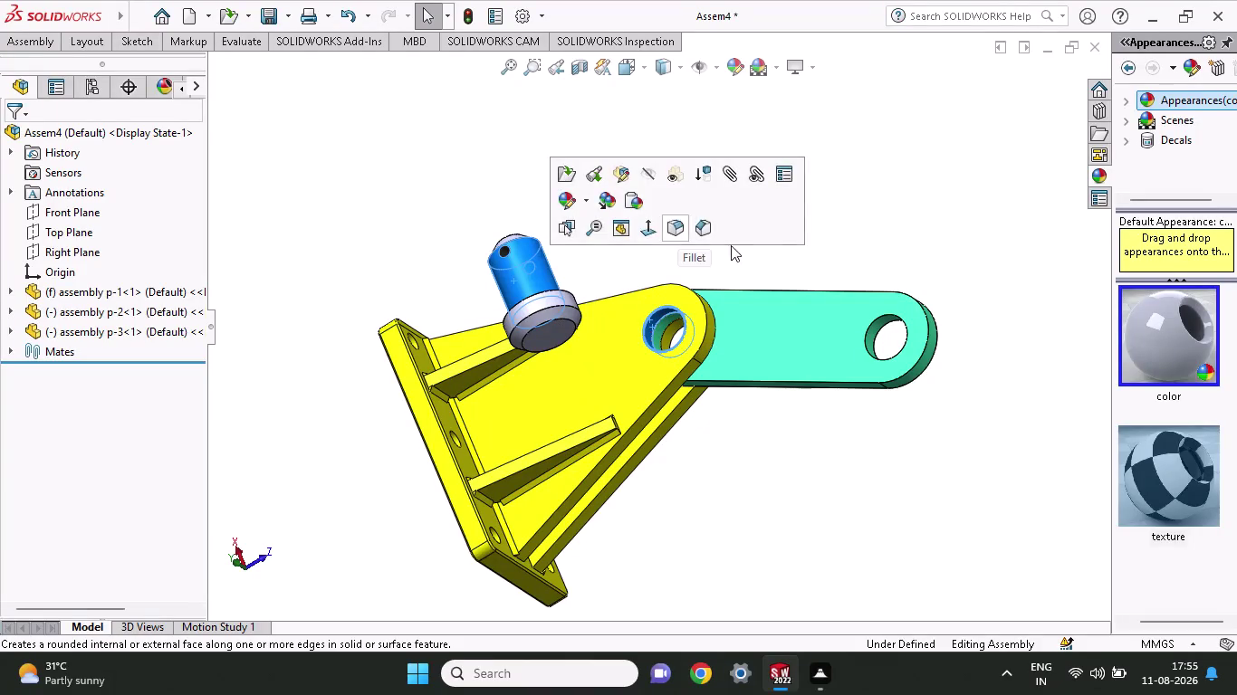
Select the pin's cylindrical face and the bracket hole face, then dismiss their options menu.
click(884, 203)
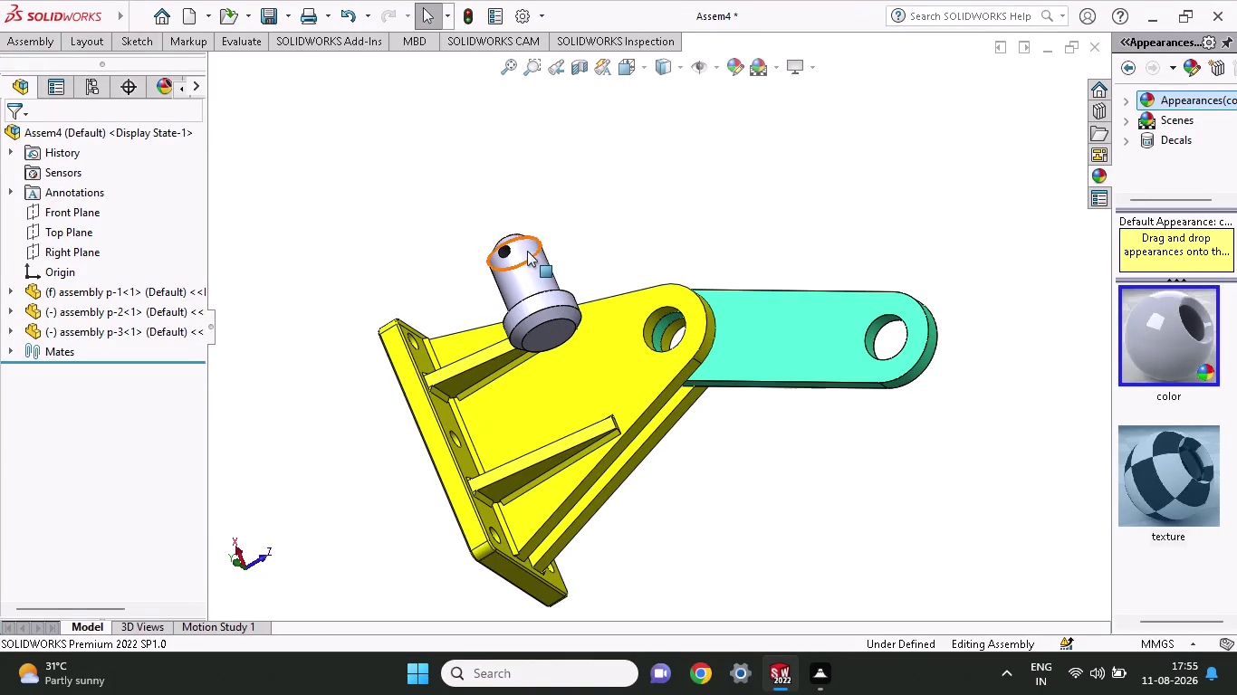
click(527, 251)
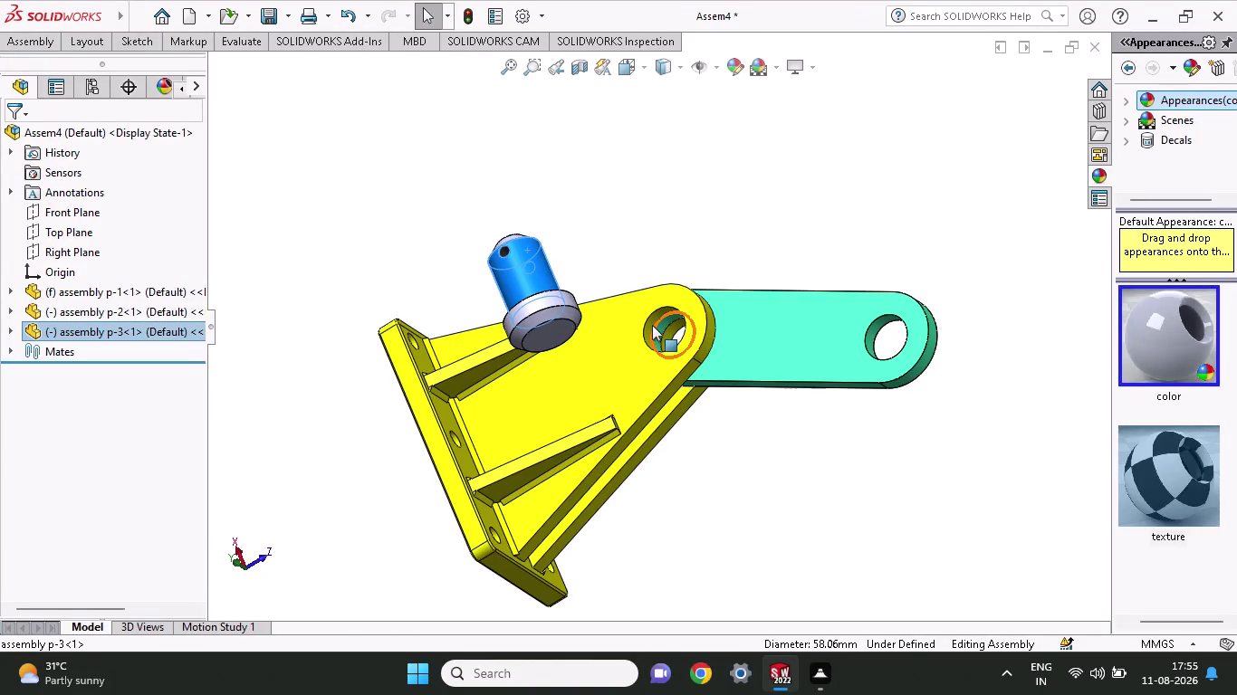
scroll(down, 3)
click(647, 301)
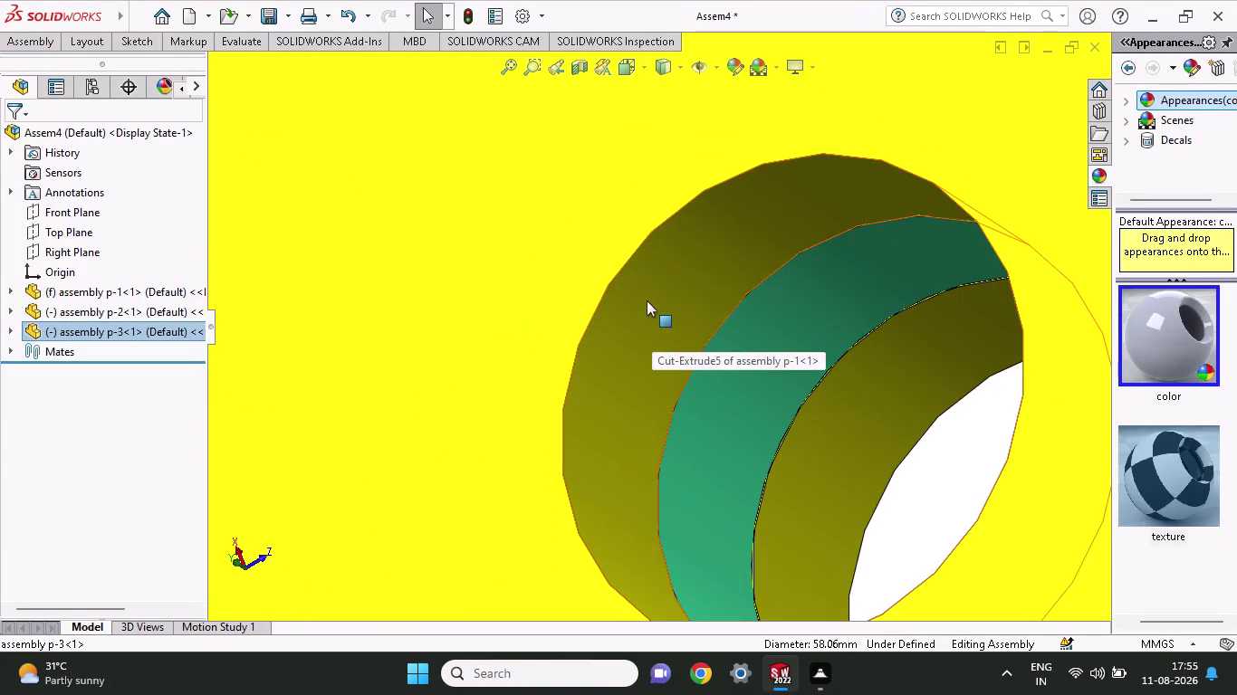
scroll(up, 3)
scroll(up, 3)
scroll(up, 3)
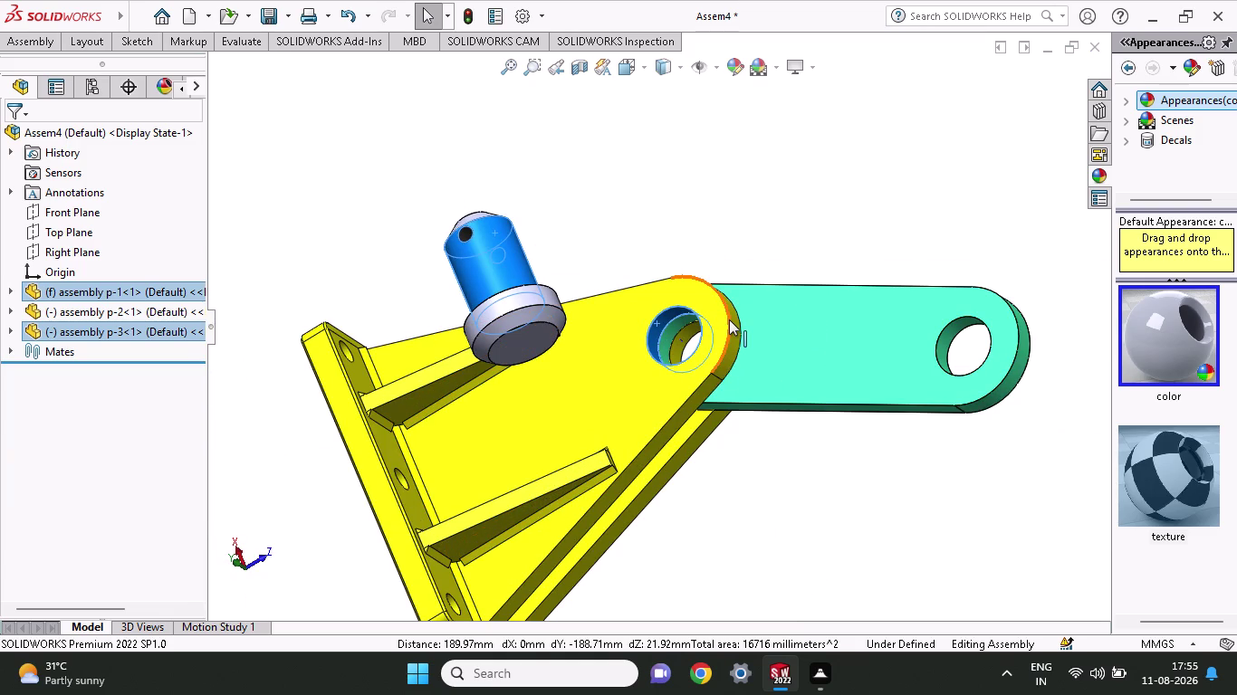
right_click(763, 244)
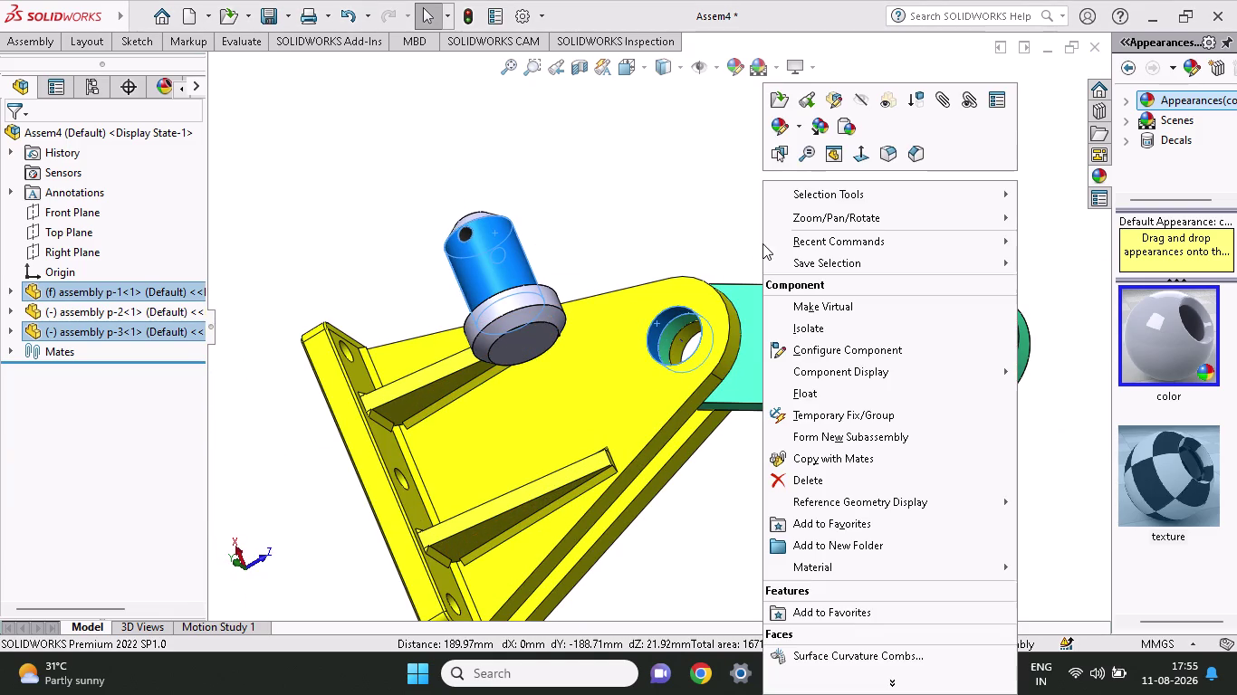
click(737, 182)
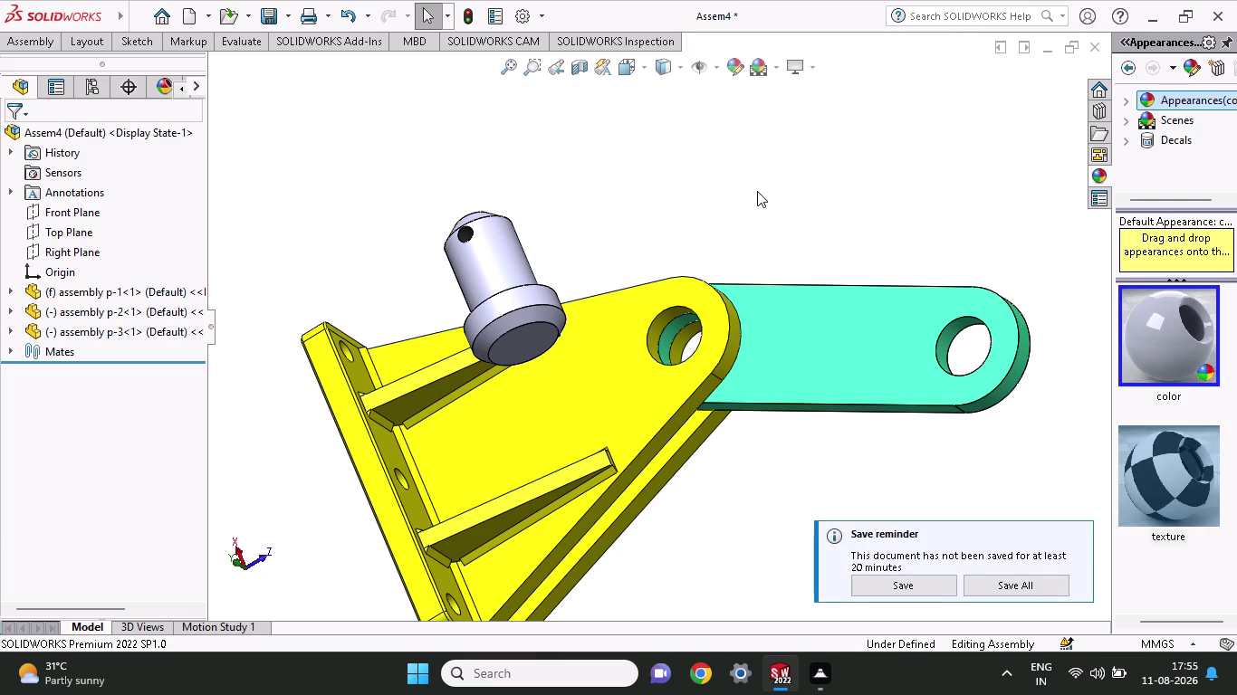
Reselect the bracket hole face and faces on the pin.
click(658, 327)
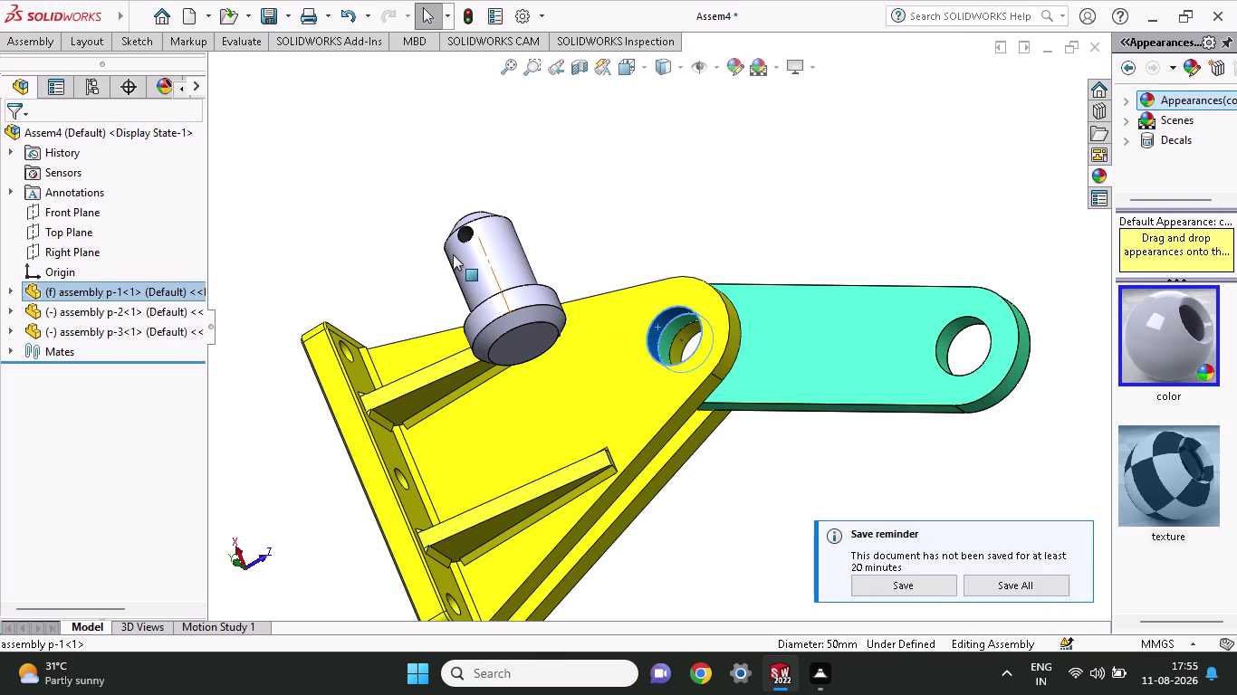
click(495, 254)
click(514, 251)
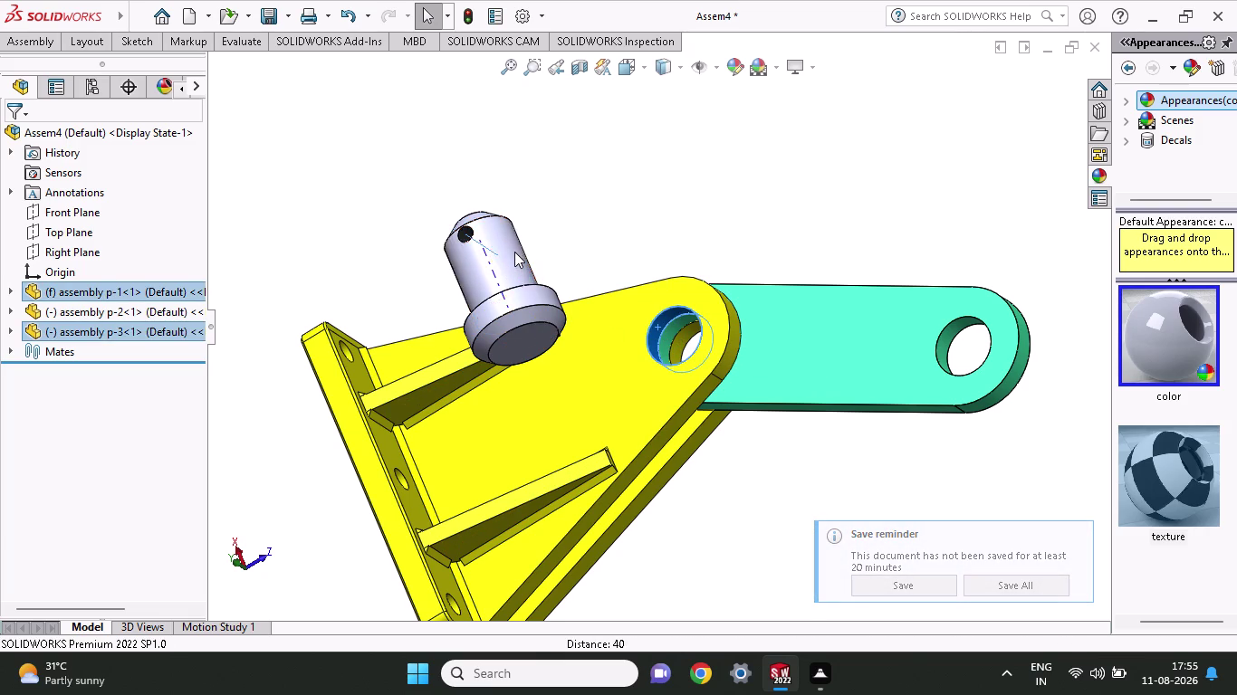
click(647, 331)
click(656, 330)
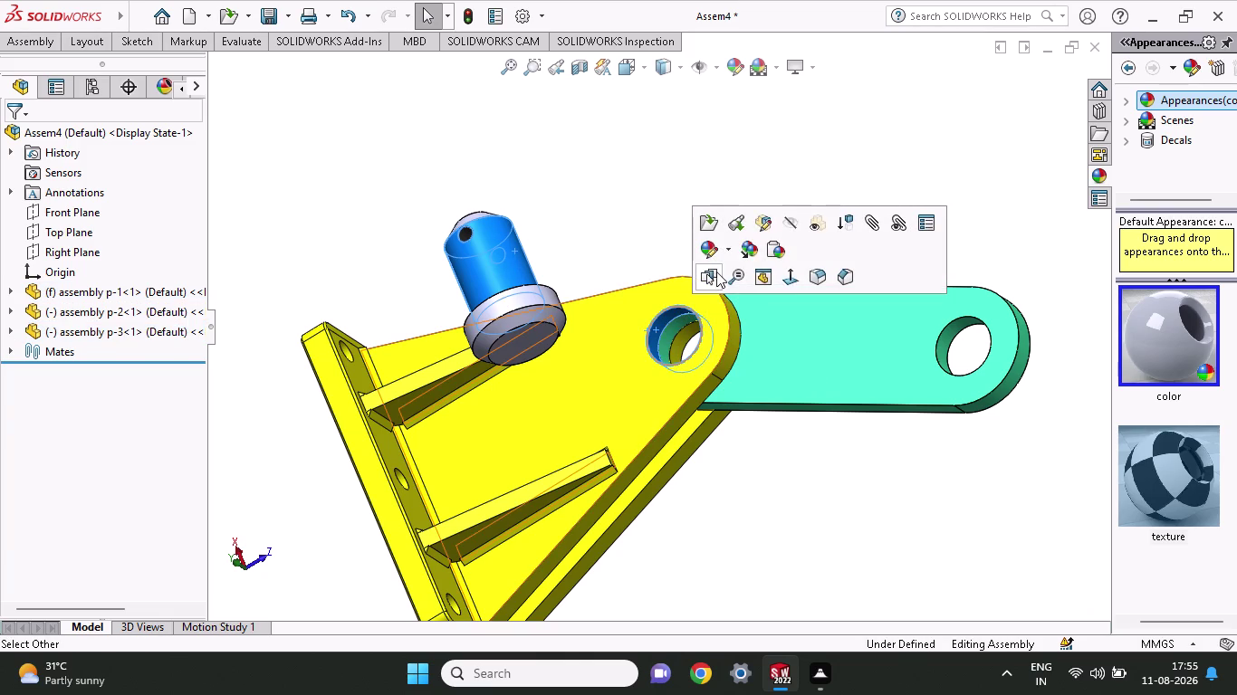
Open bracket part p-1 on its own and rotate it to inspect.
click(767, 279)
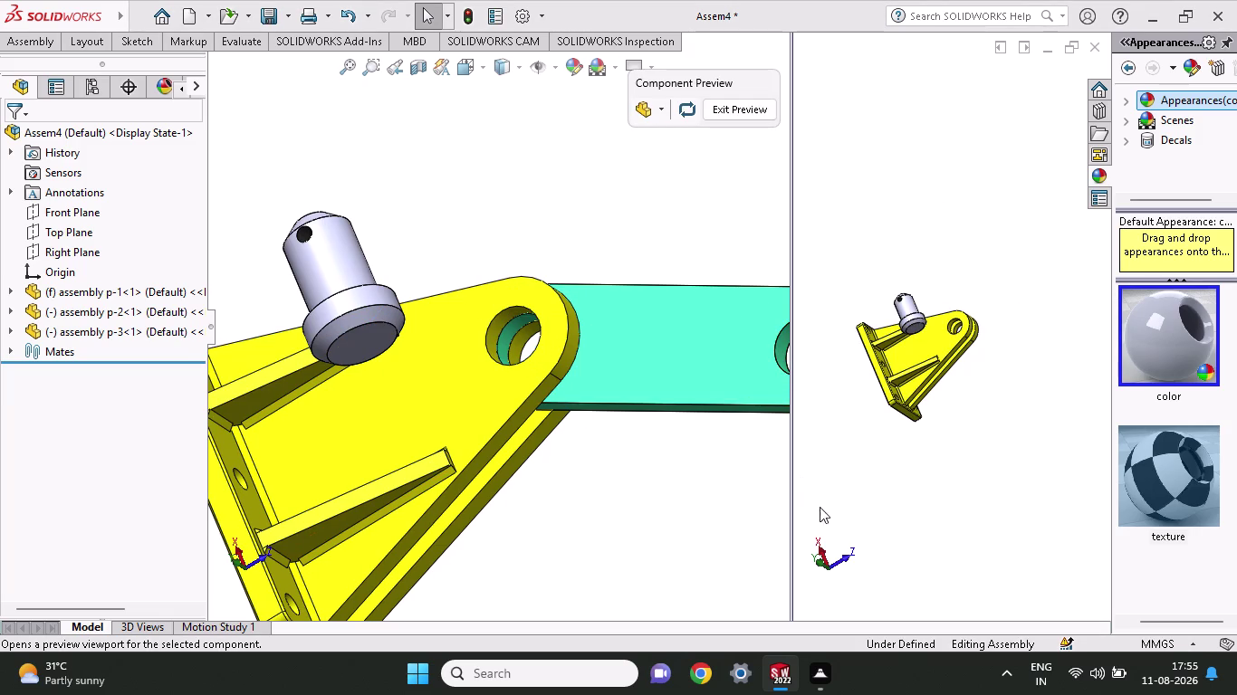
click(1091, 48)
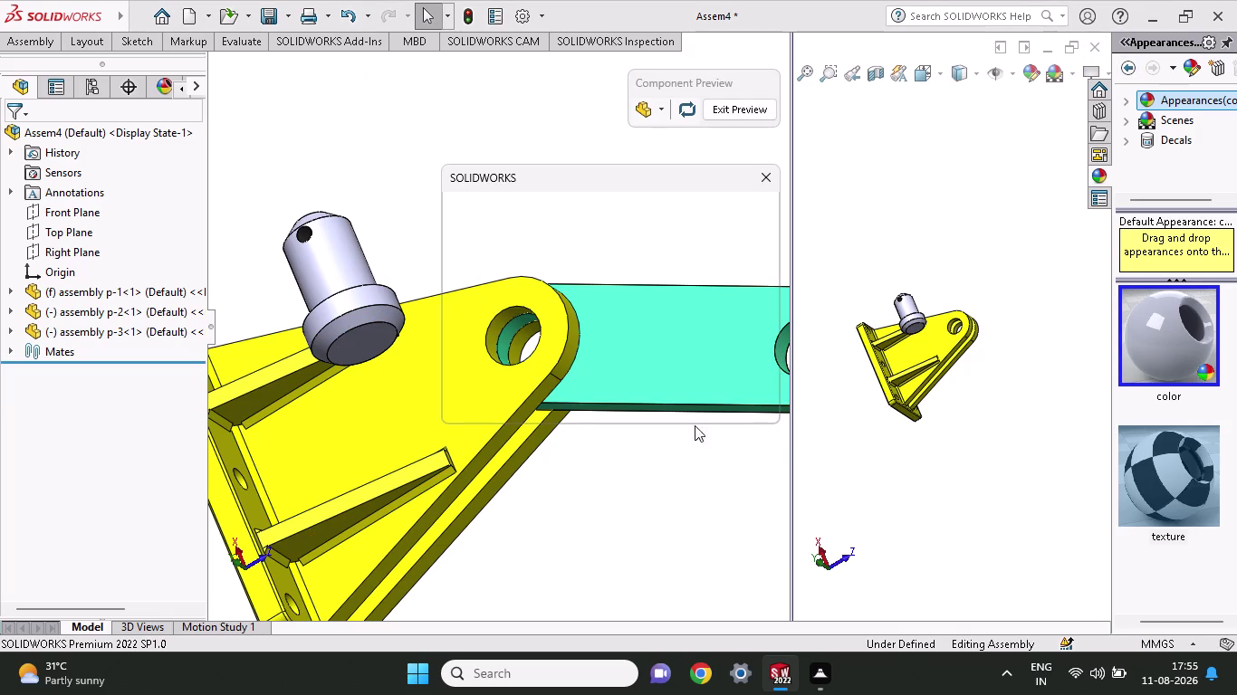
click(608, 349)
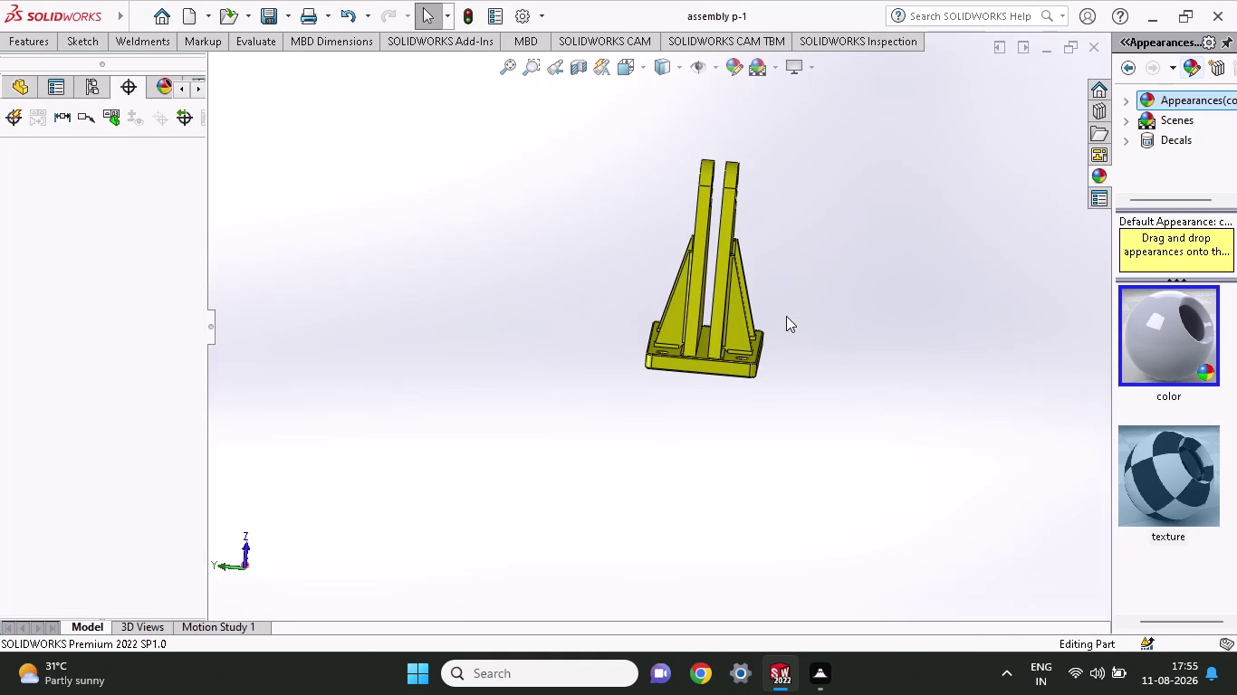
middle_drag(786, 316, 846, 430)
scroll(up, 3)
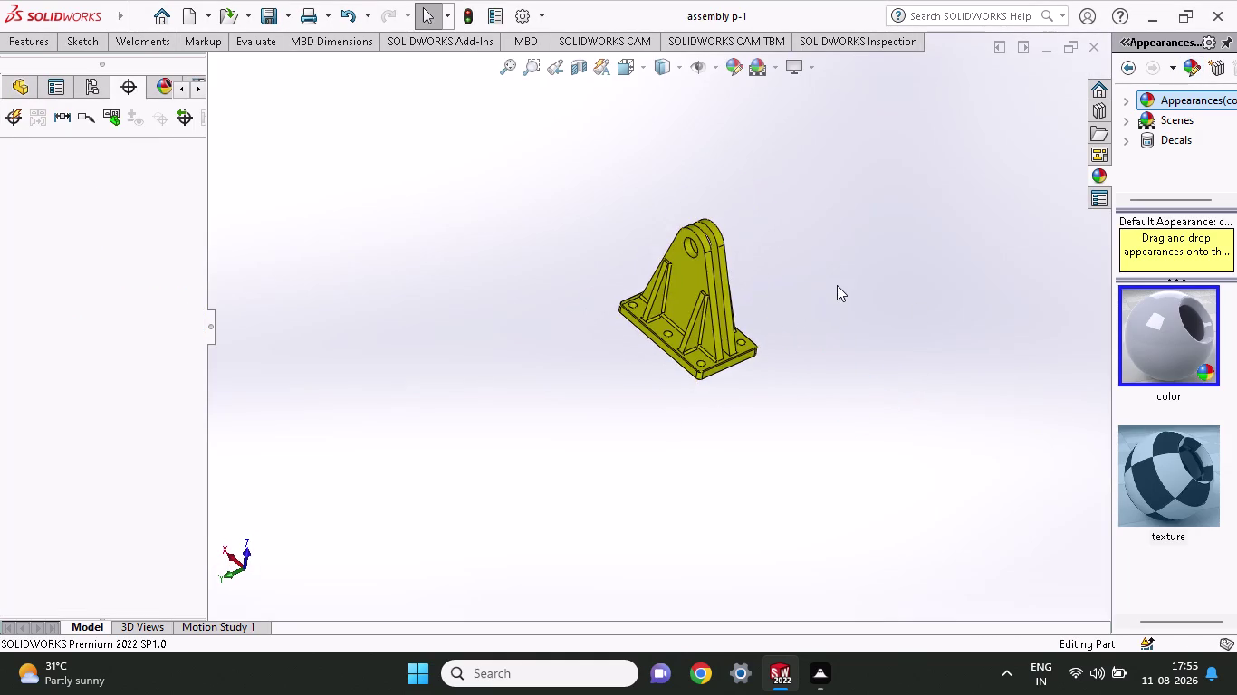
scroll(down, 3)
scroll(down, 3)
scroll(up, 3)
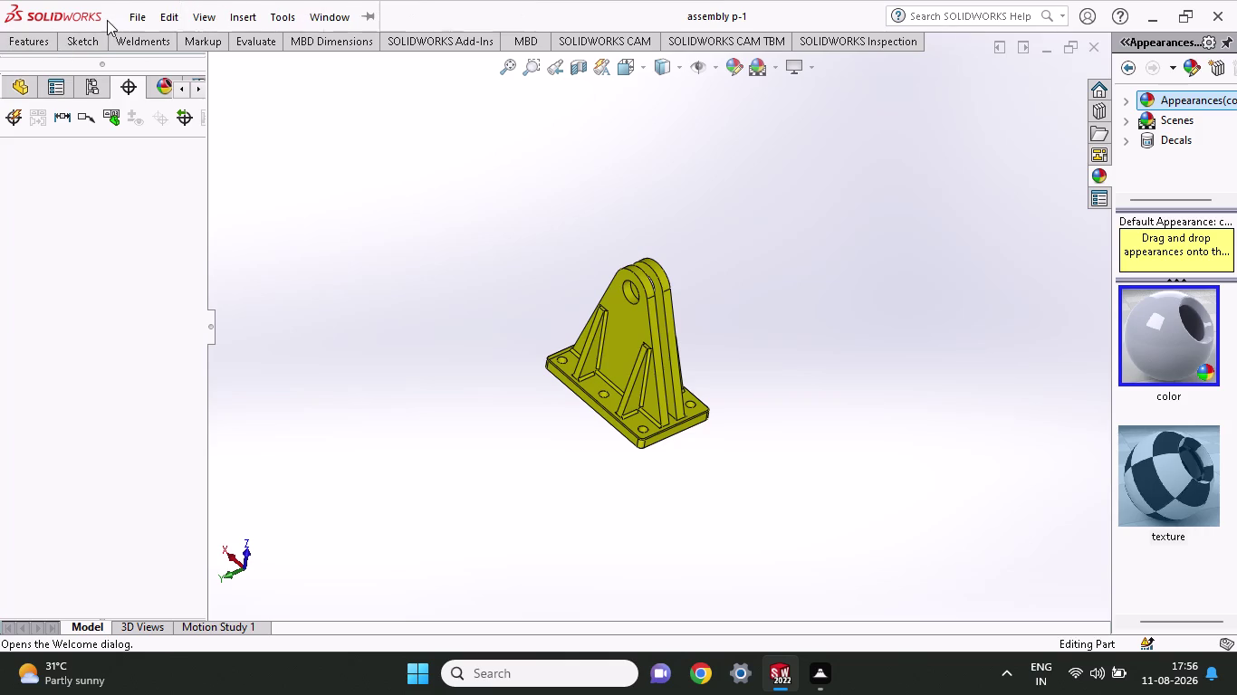
Make assembly Assem5 from the bracket part and place the bracket in it.
click(143, 18)
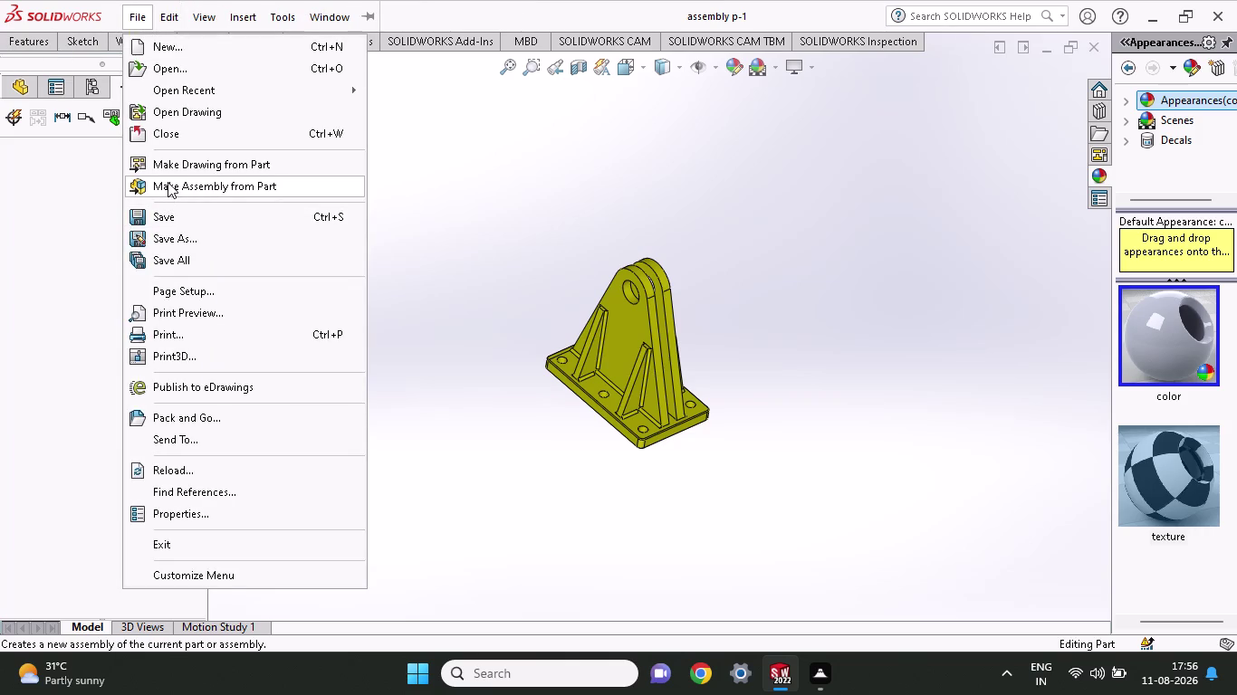
click(168, 182)
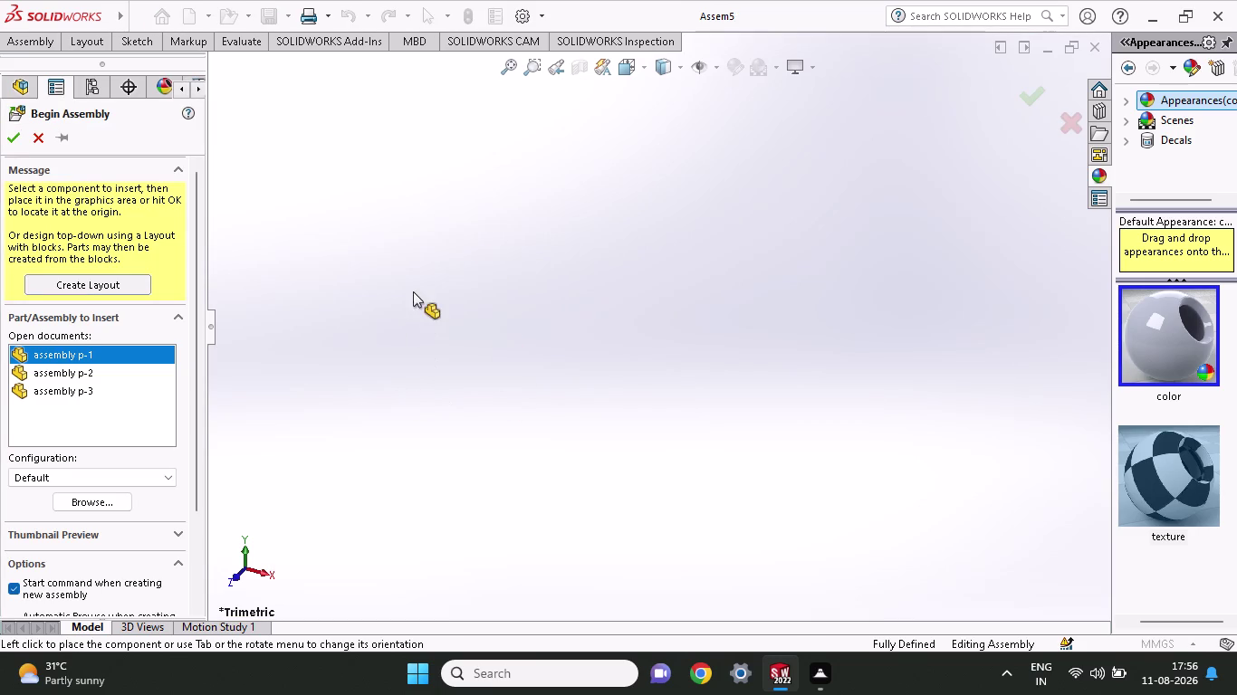
click(653, 319)
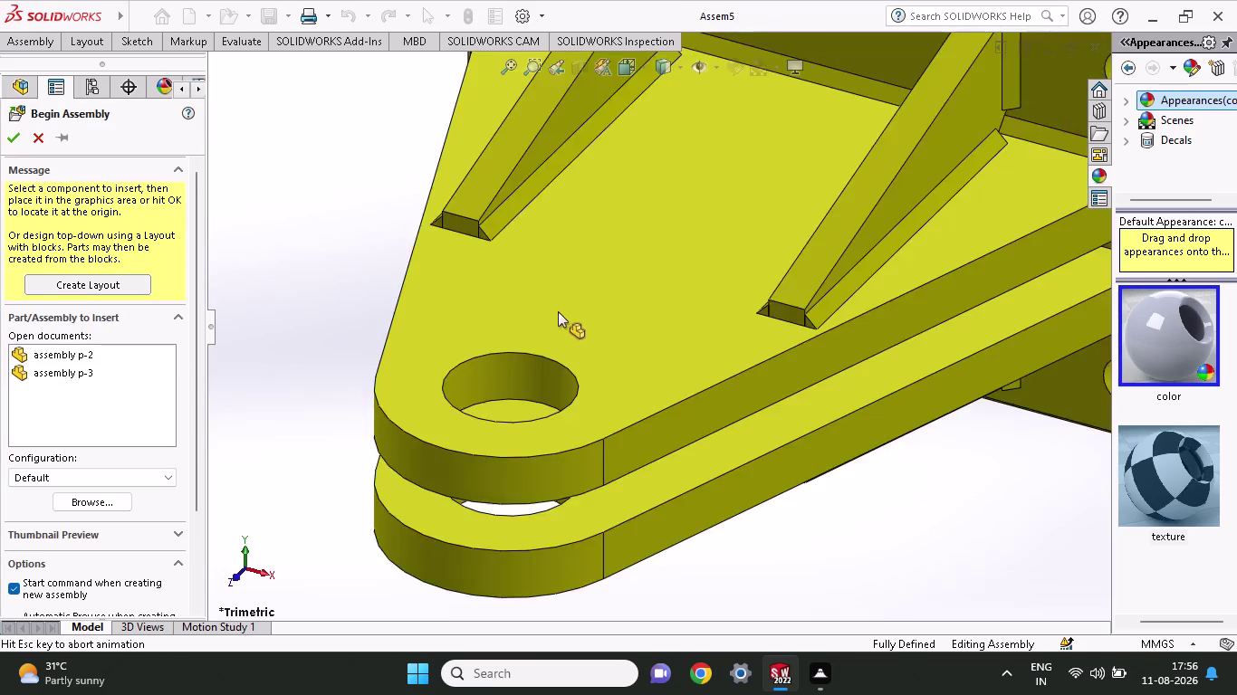
Insert the green link into the assembly, then undo the insertion.
scroll(up, 3)
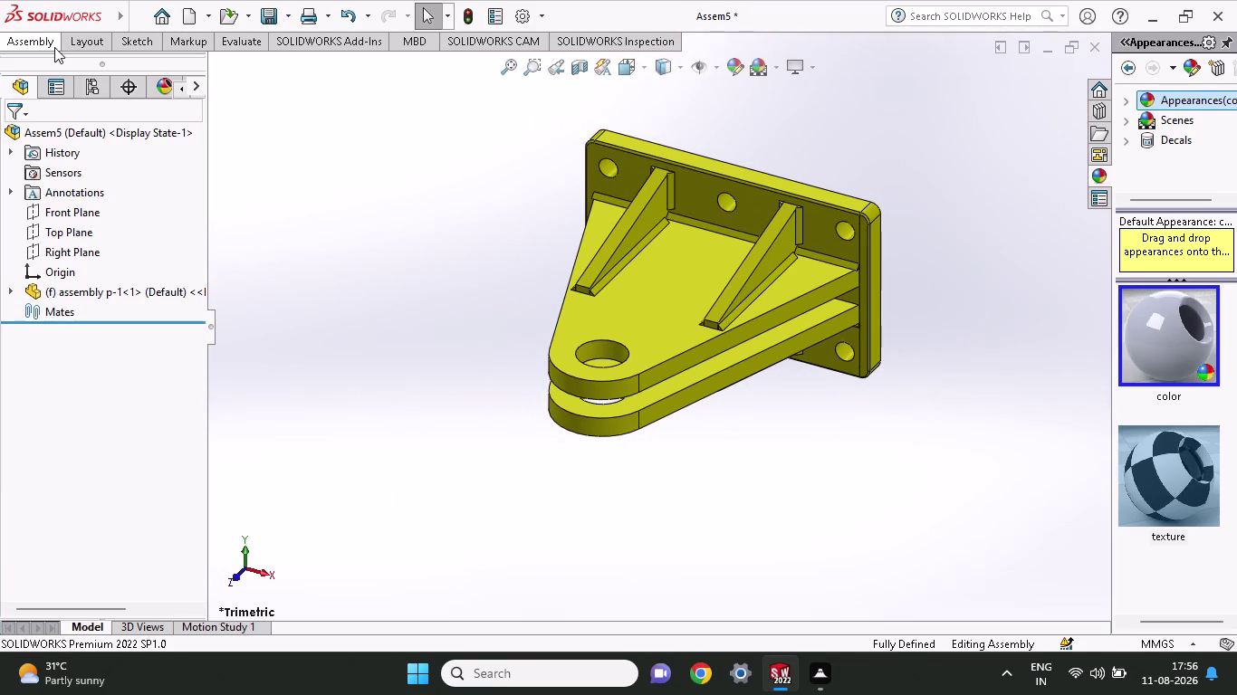
click(96, 37)
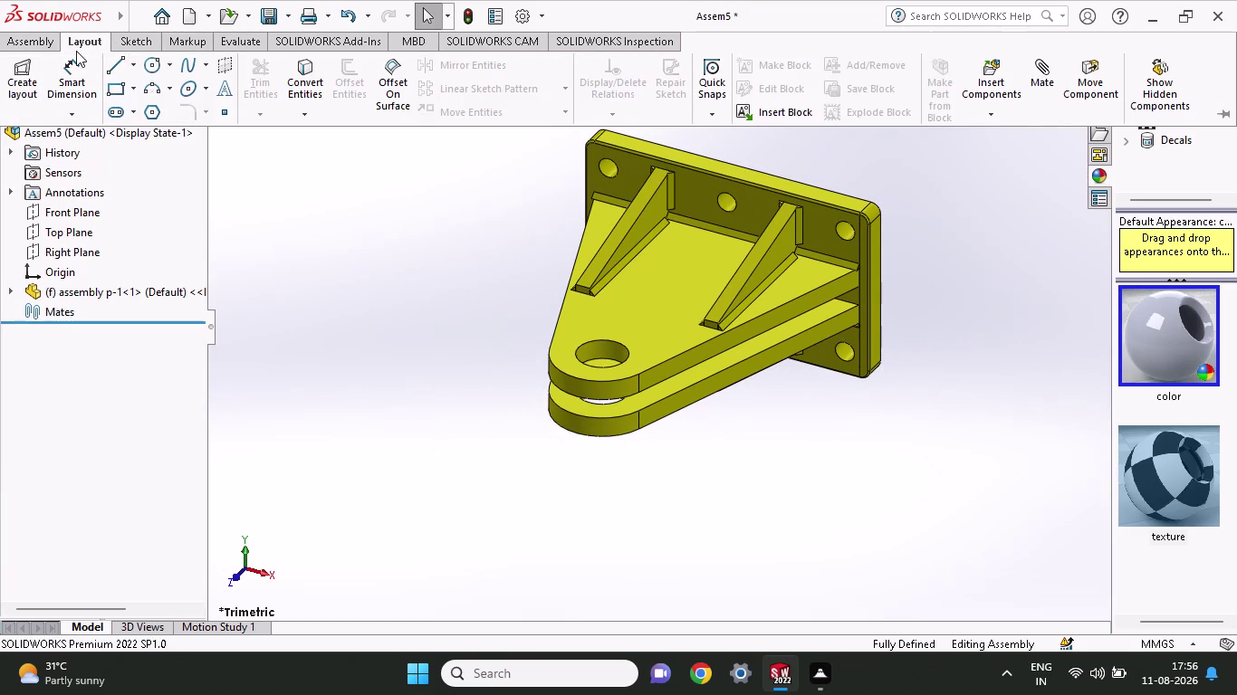
click(27, 45)
click(69, 75)
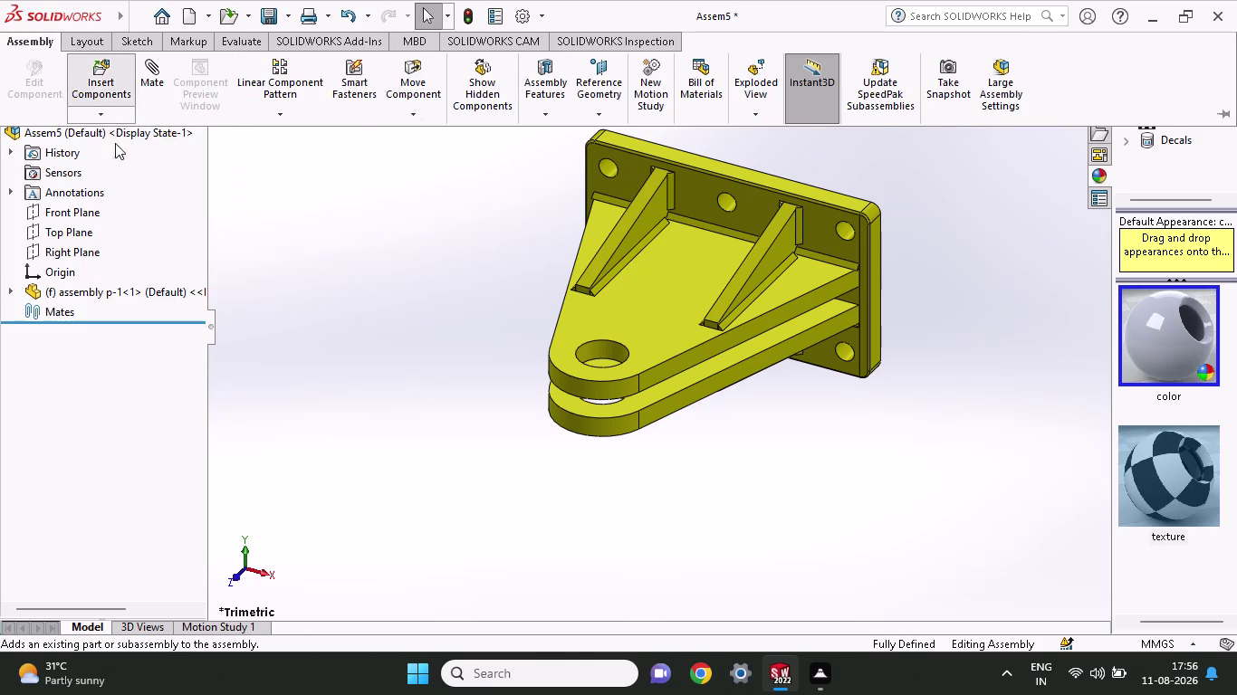
click(70, 358)
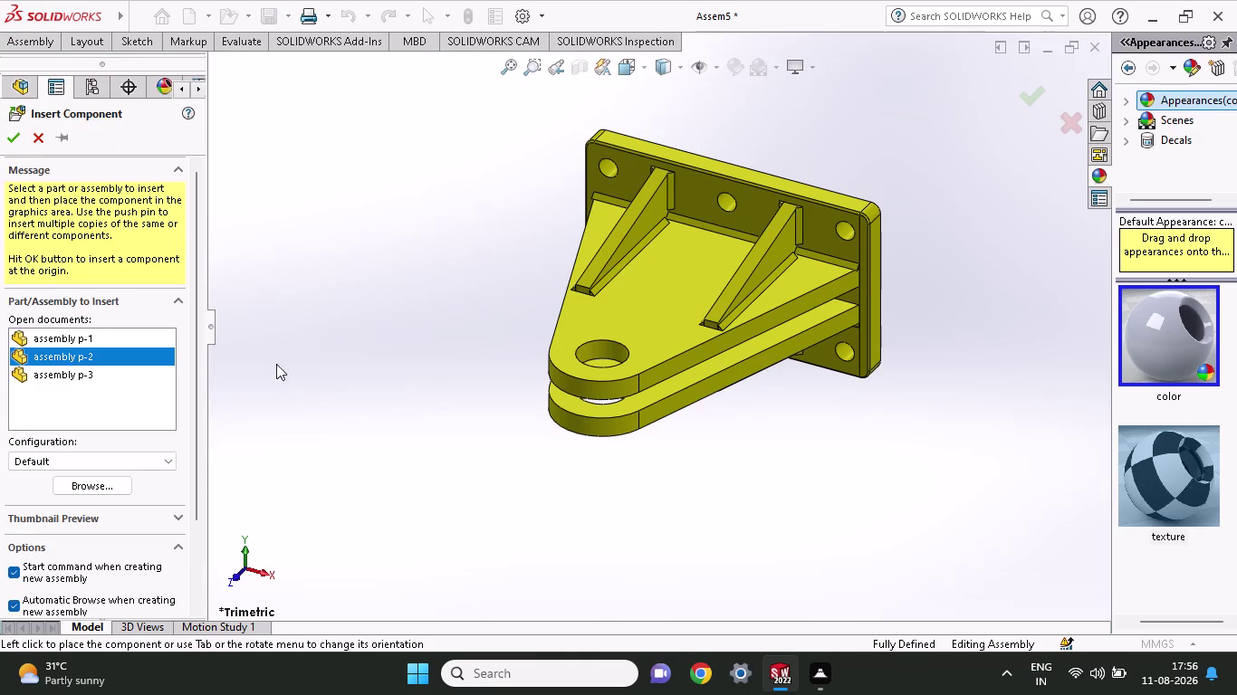
click(493, 263)
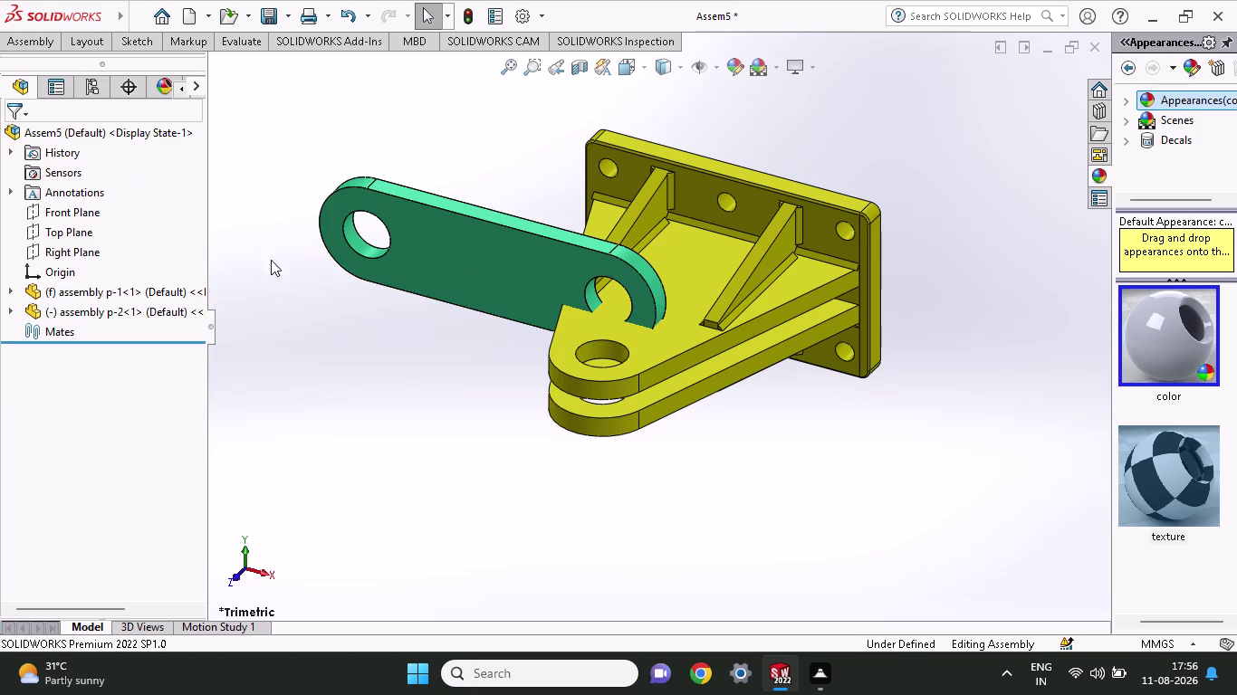
key(ctrl+z)
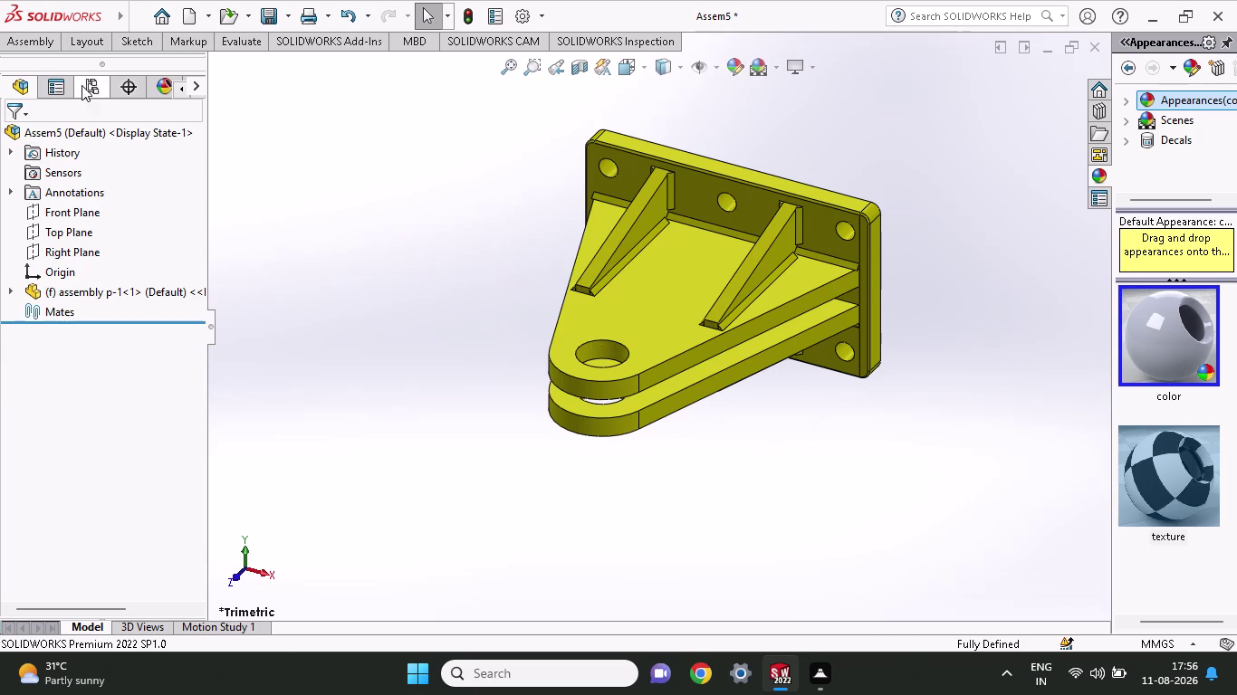
Insert the grey pin part into Assem5.
click(96, 46)
click(57, 43)
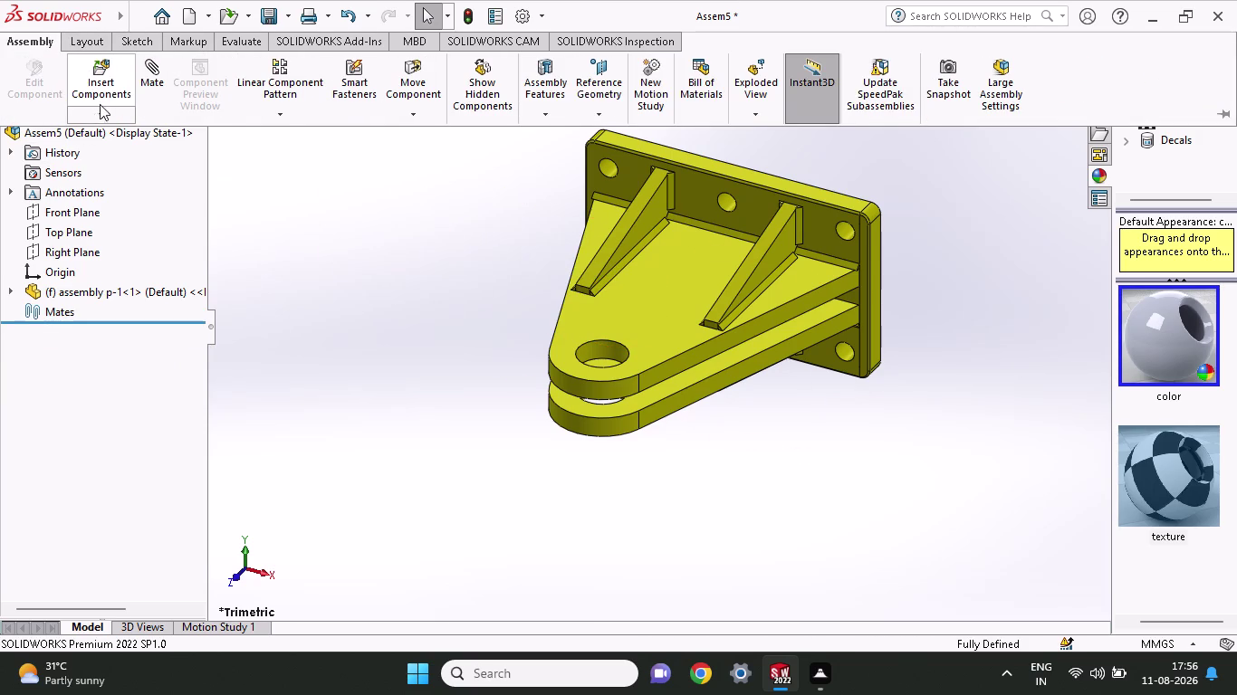
click(102, 95)
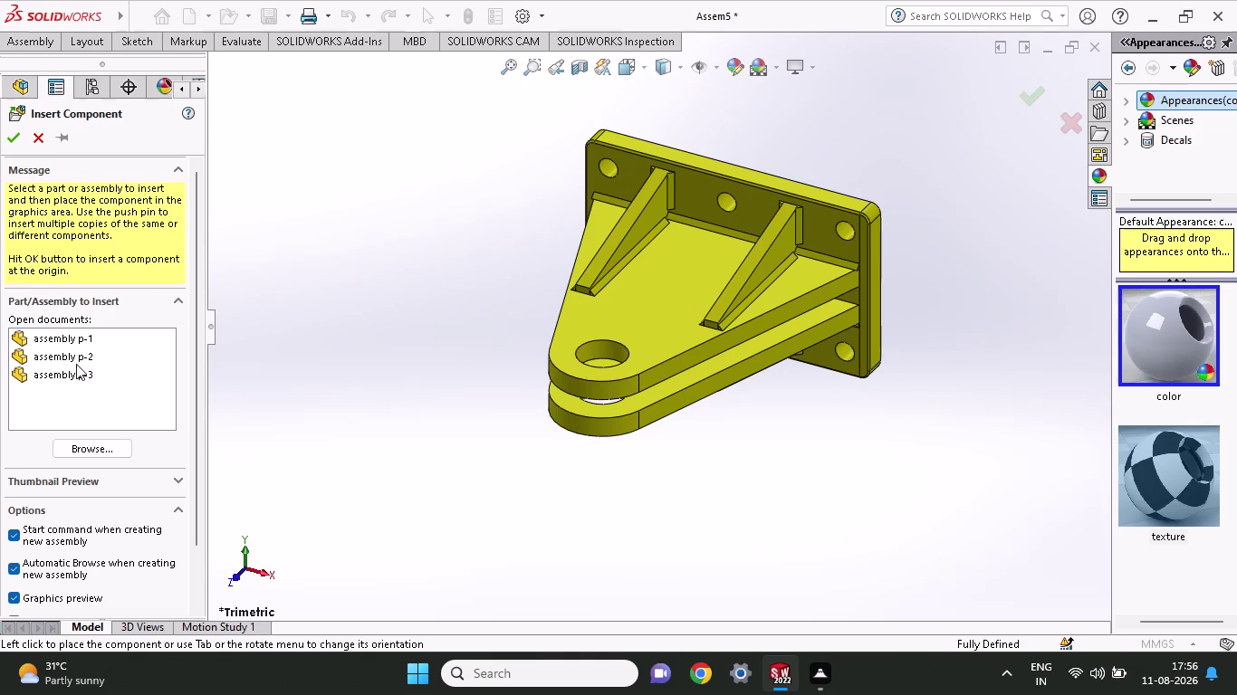
click(76, 370)
click(518, 534)
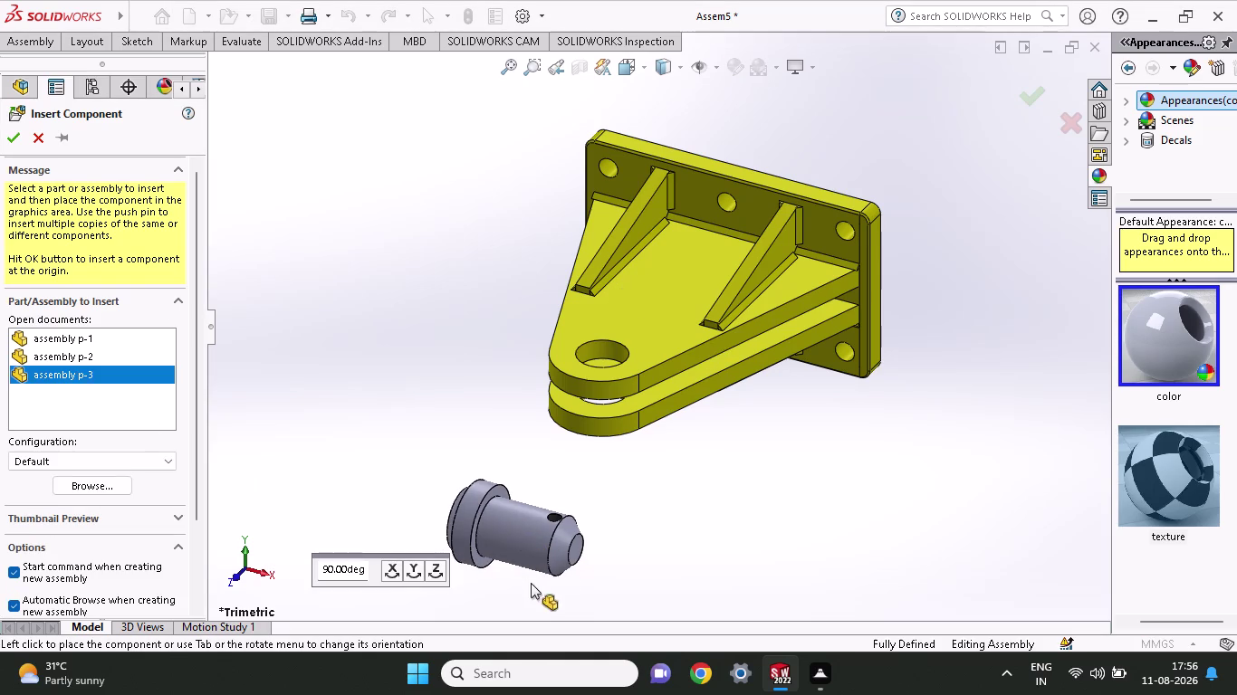
Insert assembly p-2, the green link, from Open documents beside the bracket.
click(16, 42)
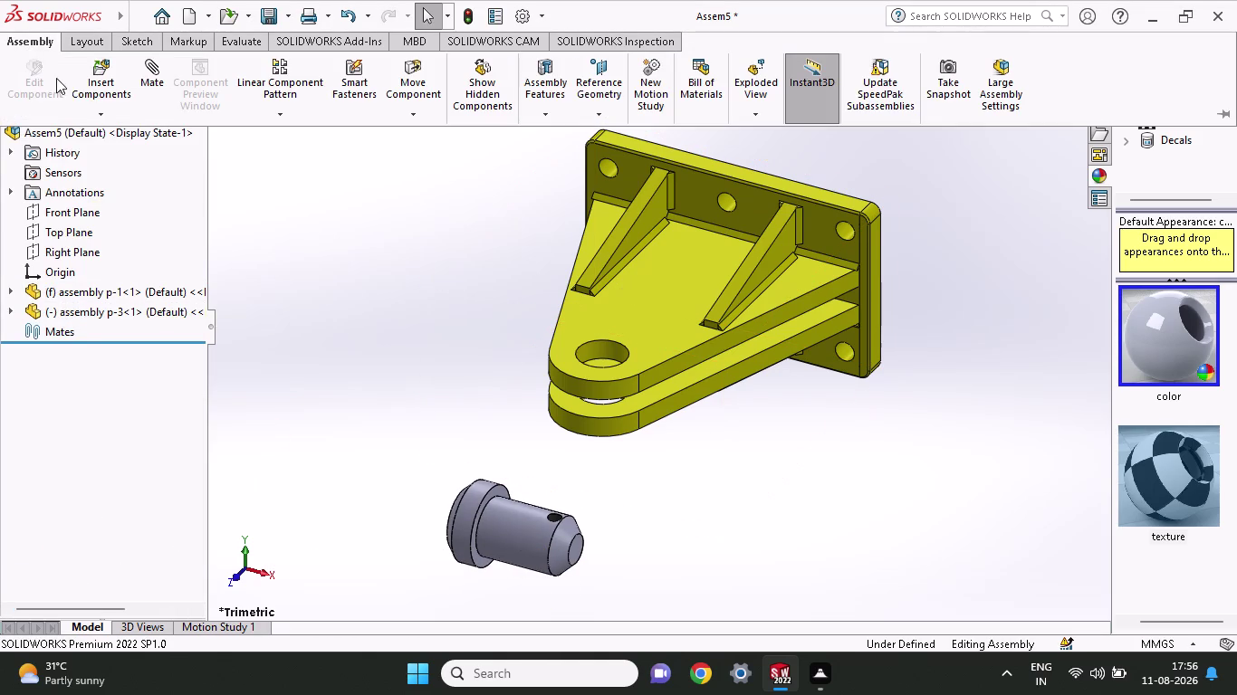
click(101, 71)
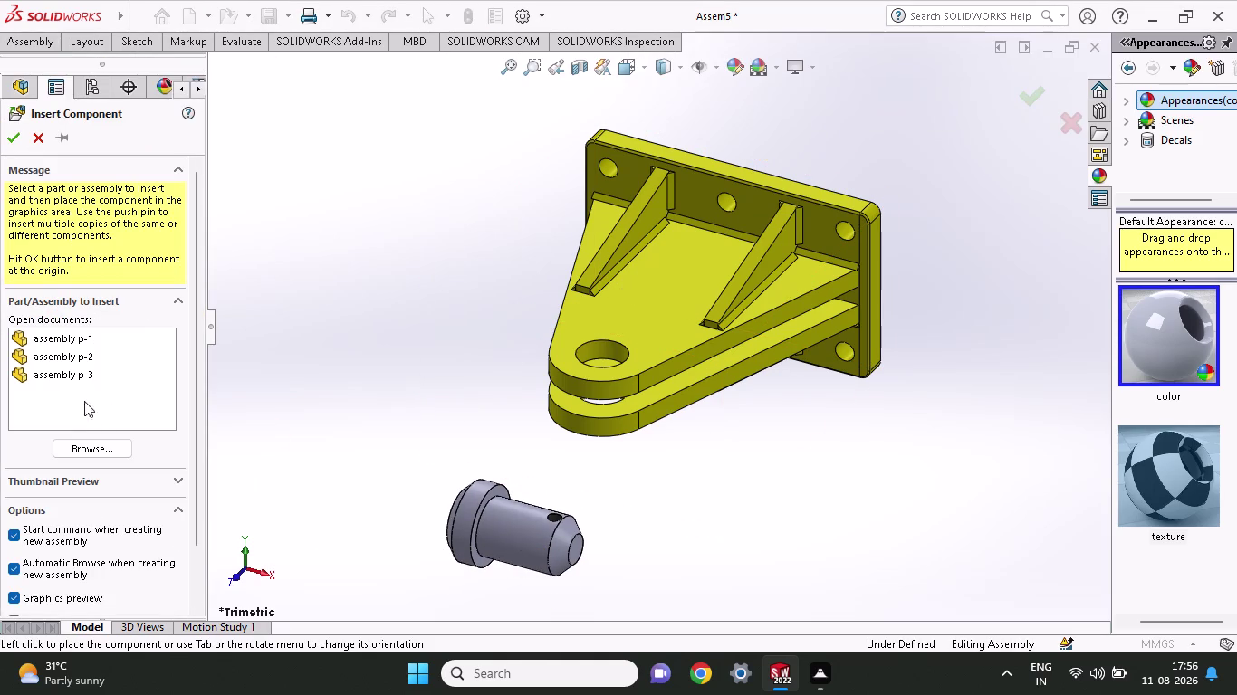
click(86, 353)
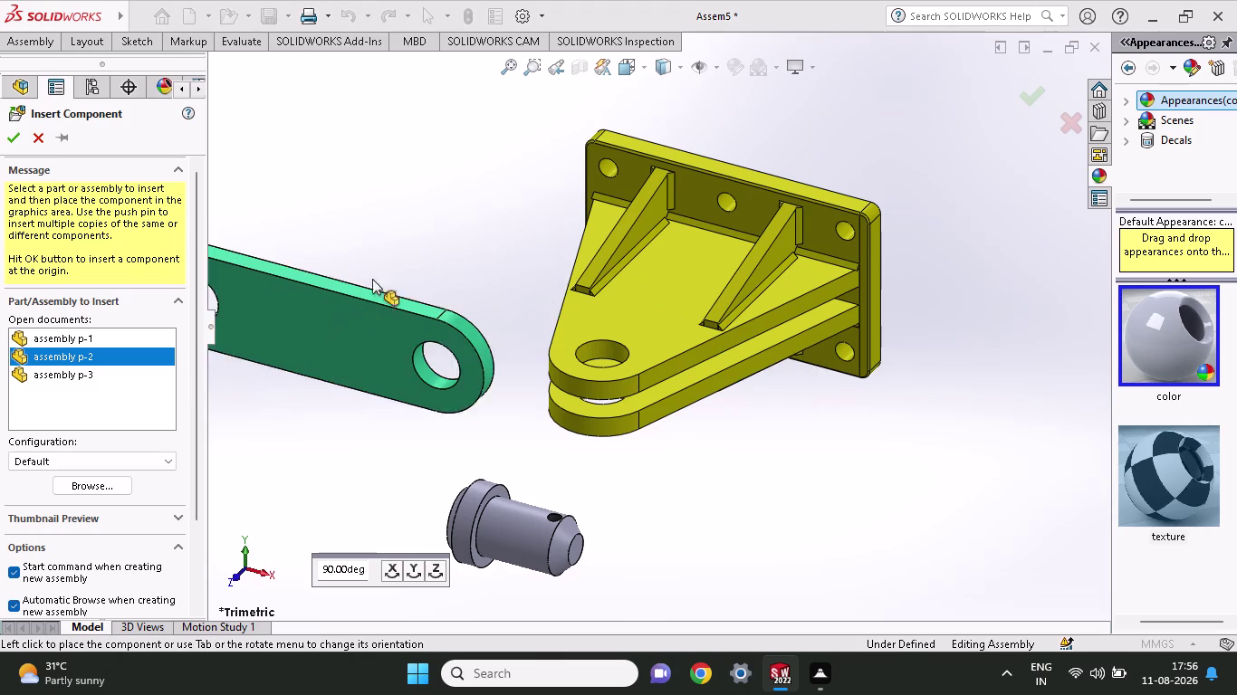
scroll(up, 3)
click(364, 270)
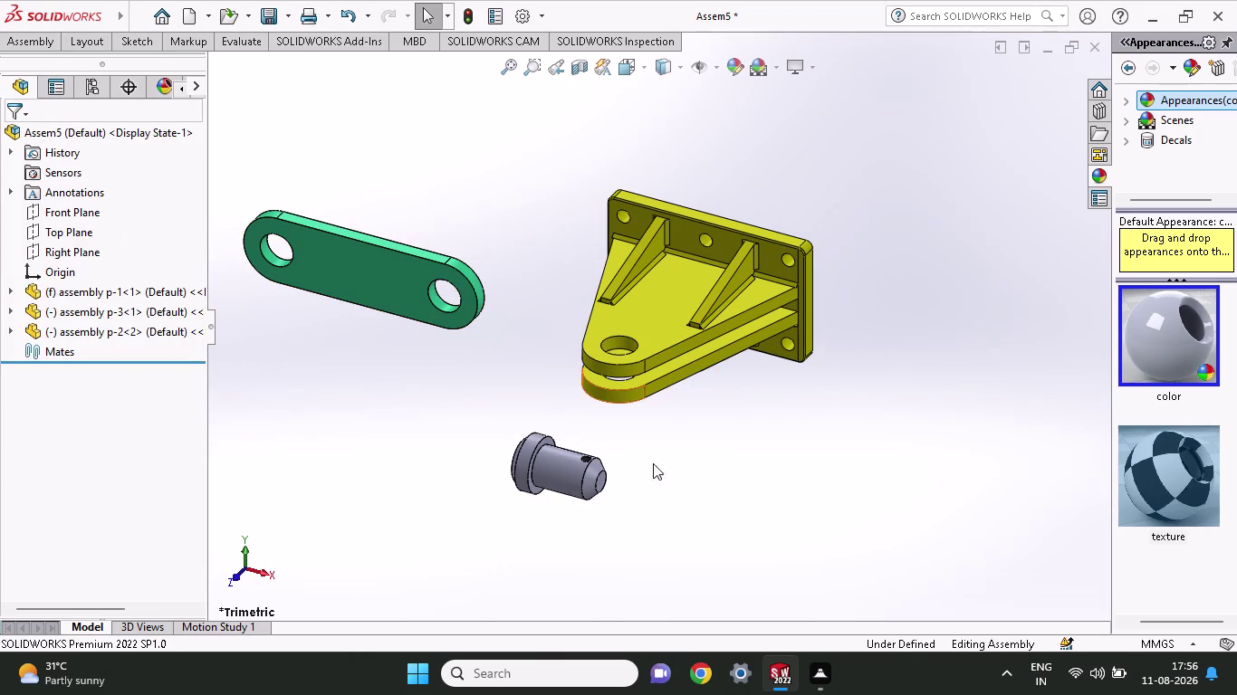
middle_drag(706, 457, 626, 240)
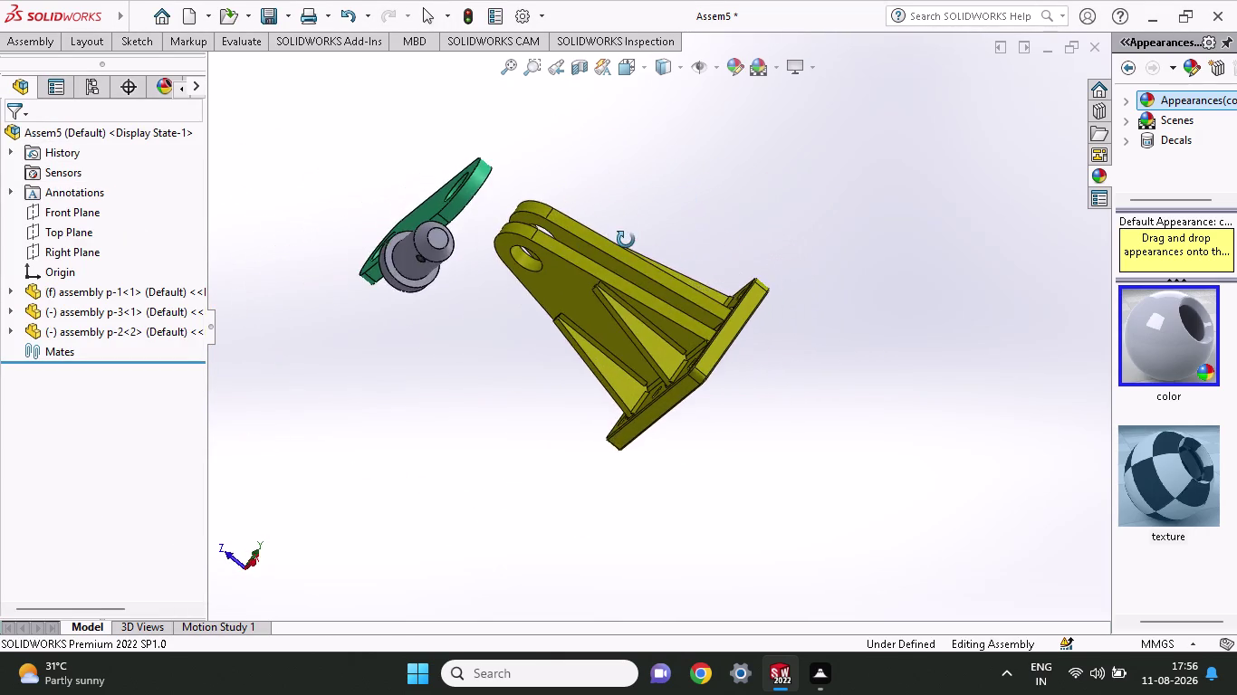
Select the bracket's flat side face, then clear that selection.
middle_drag(626, 240, 650, 214)
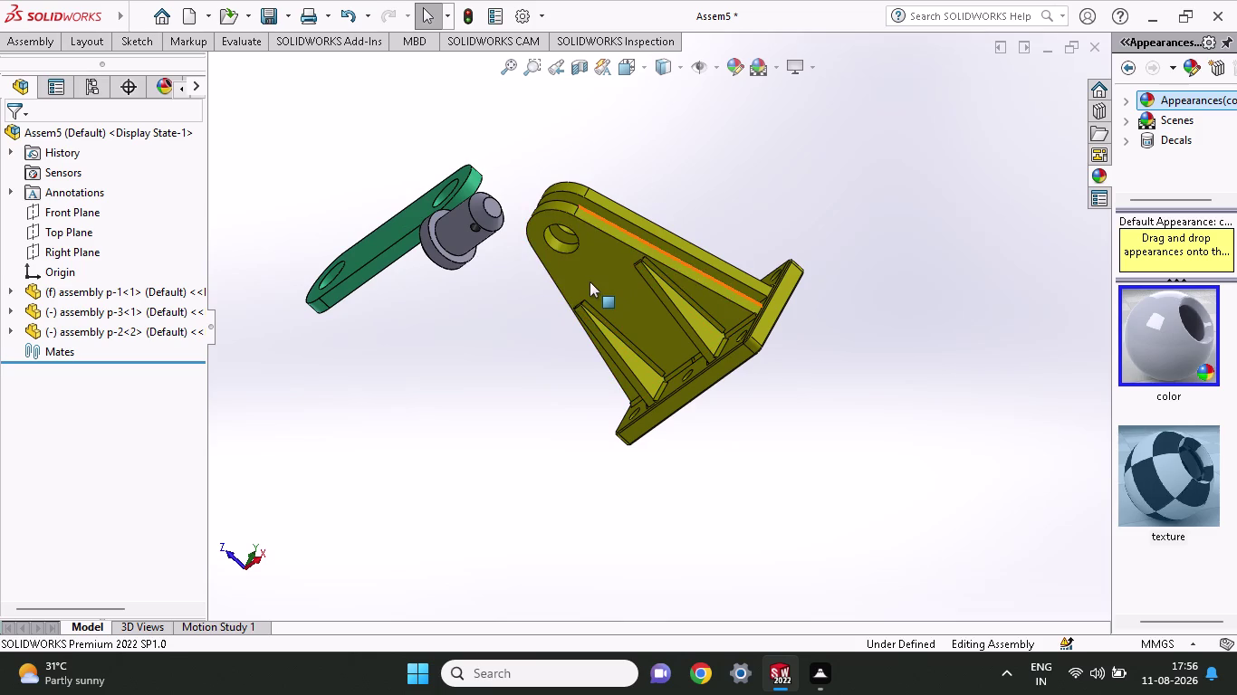
click(590, 282)
scroll(down, 3)
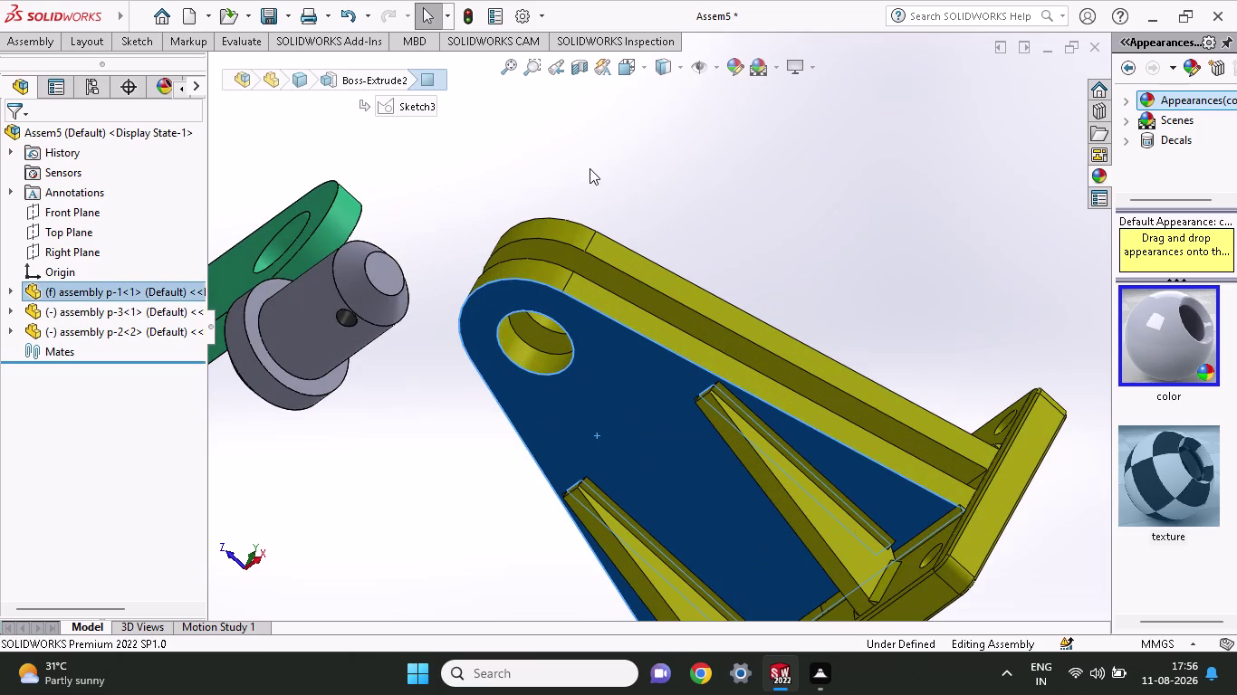
key(Escape)
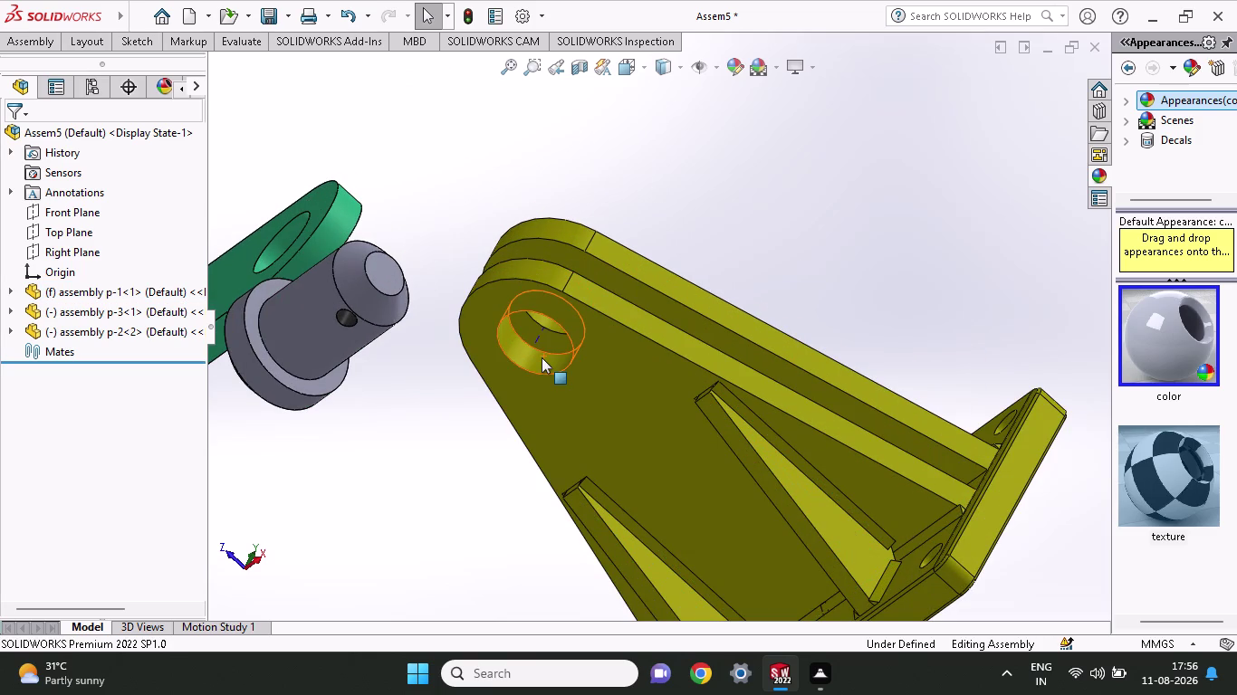
Select the bracket hole and link hole faces, then dismiss the options and clear them.
click(541, 357)
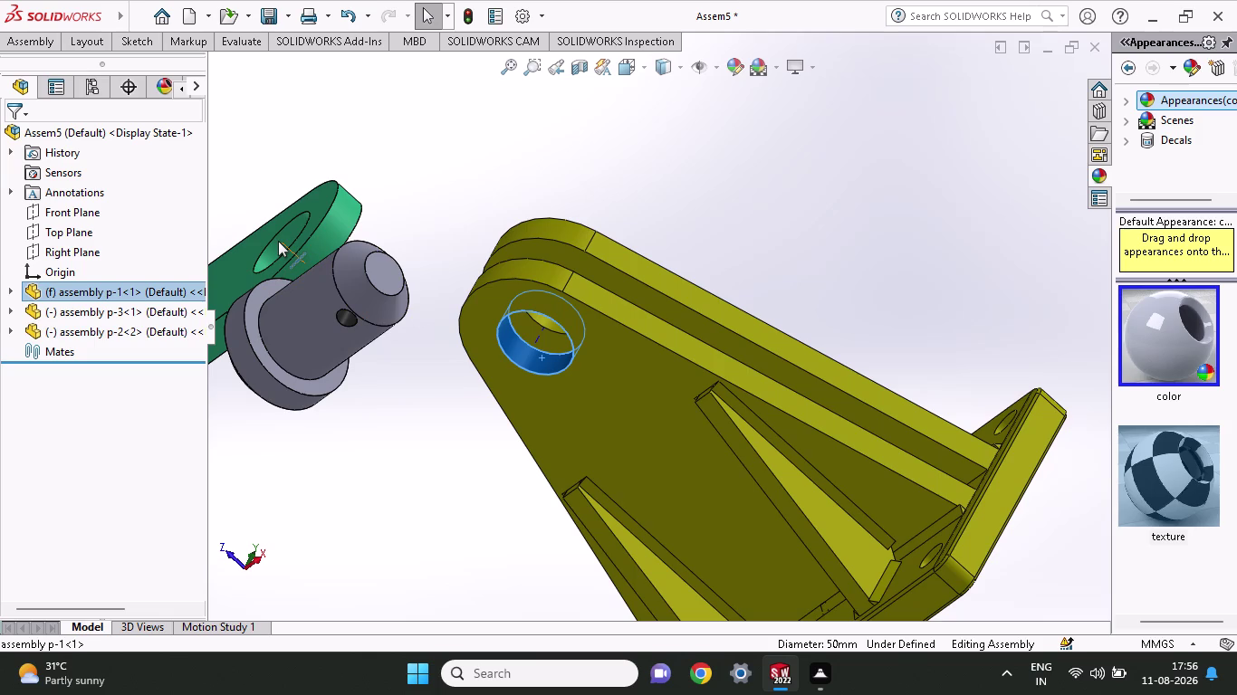
click(278, 241)
scroll(down, 3)
click(306, 257)
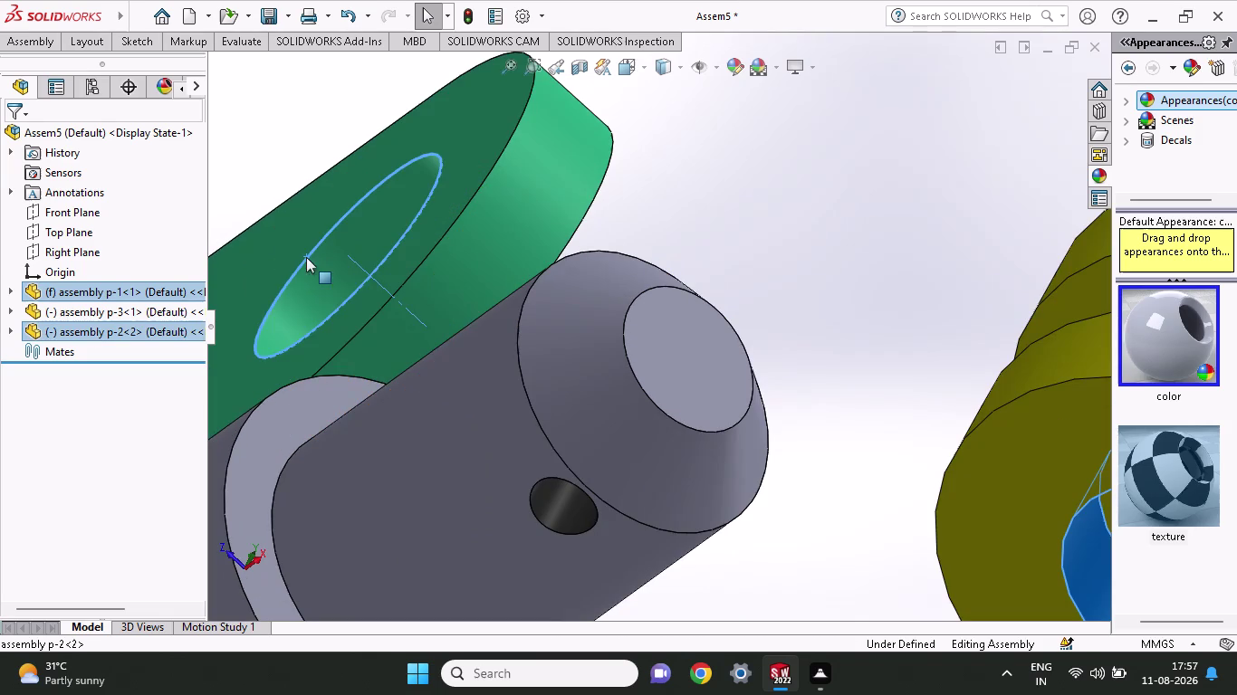
click(333, 255)
scroll(up, 3)
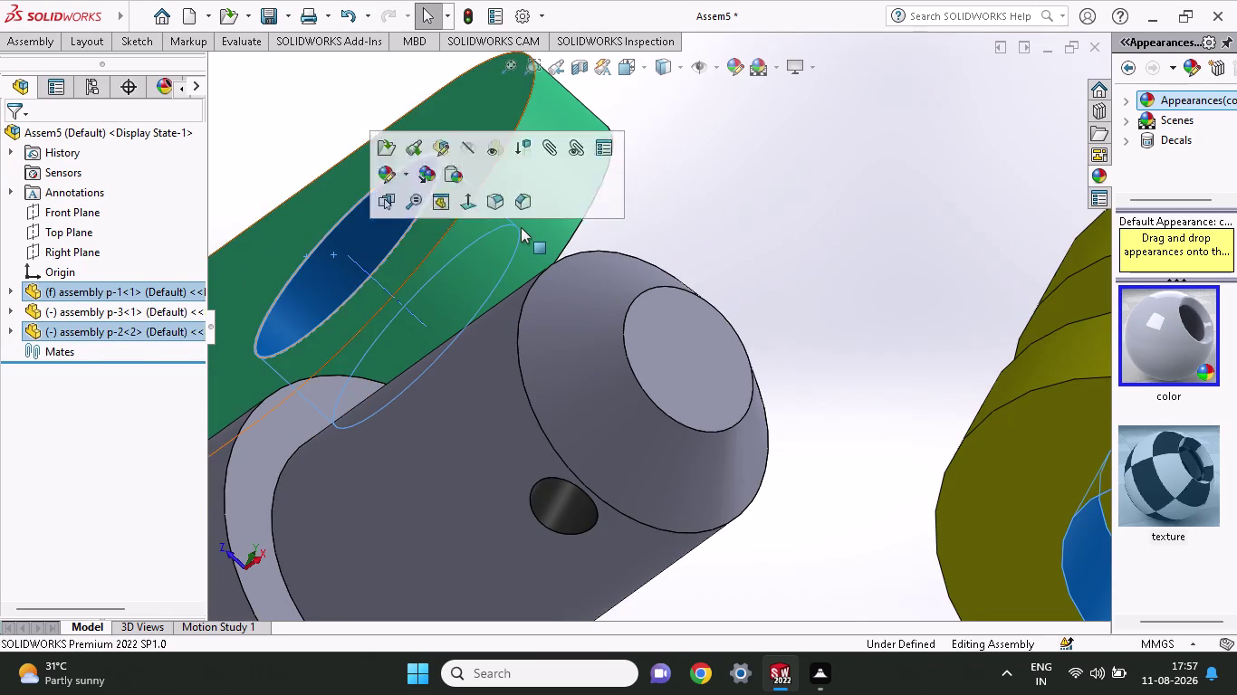
scroll(up, 3)
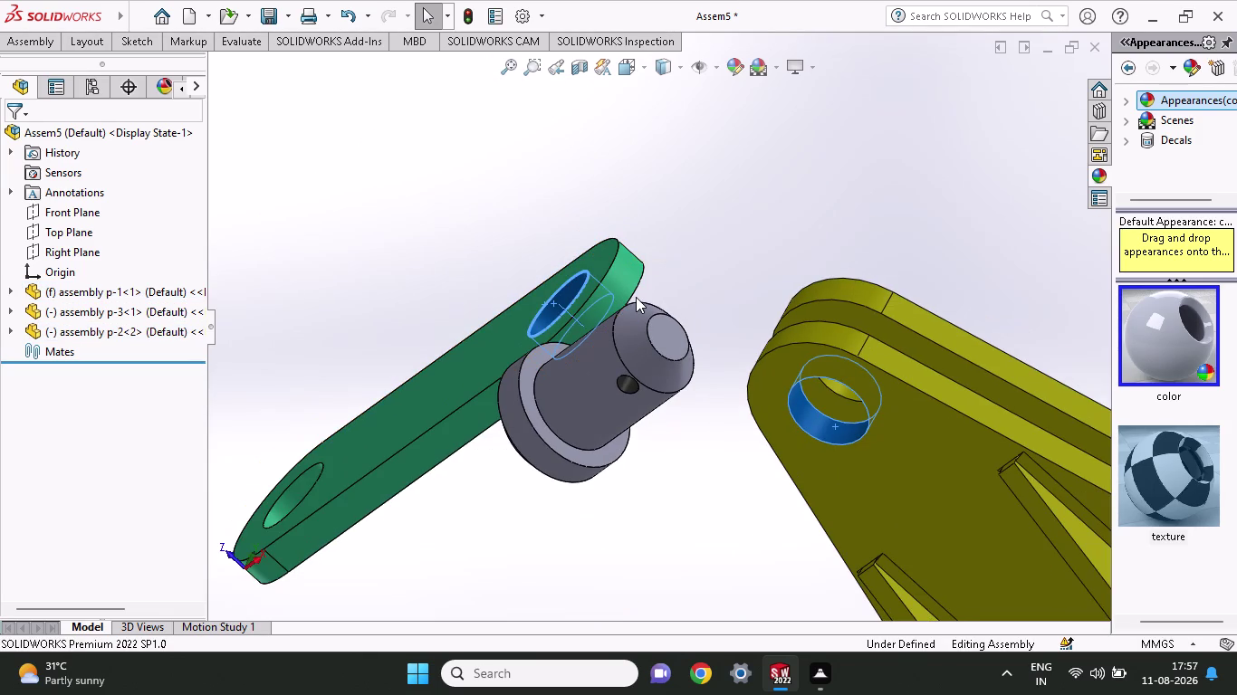
right_click(818, 263)
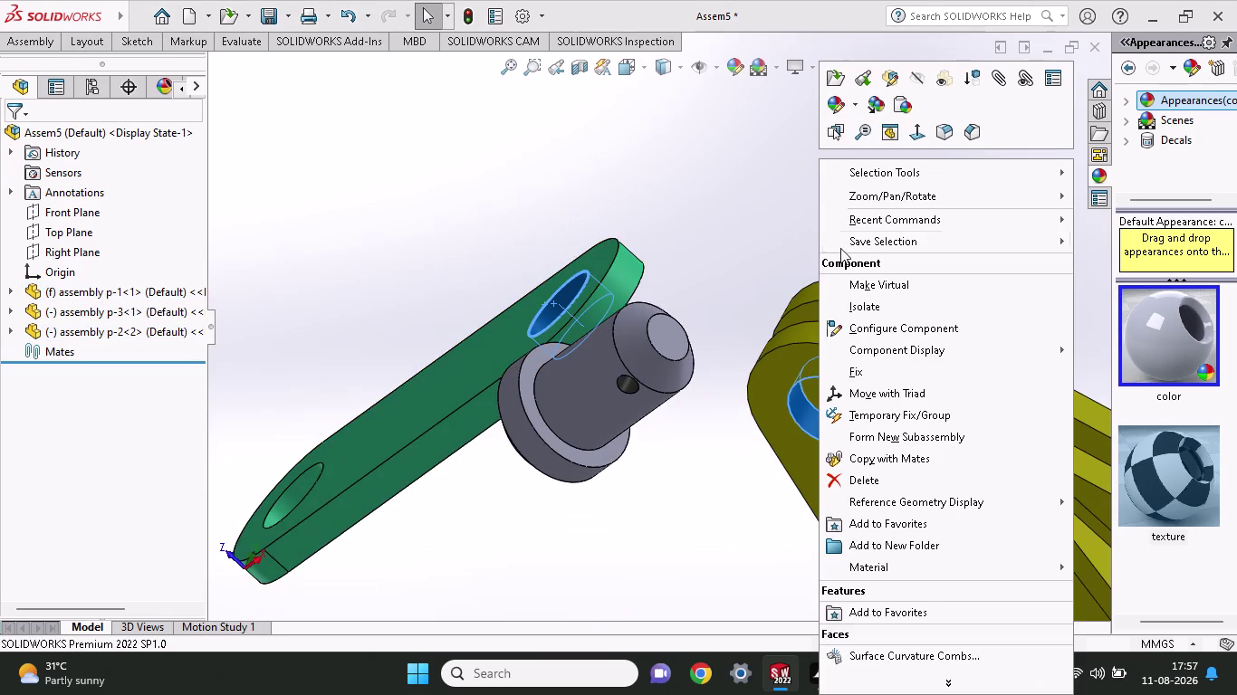
click(670, 132)
key(Escape)
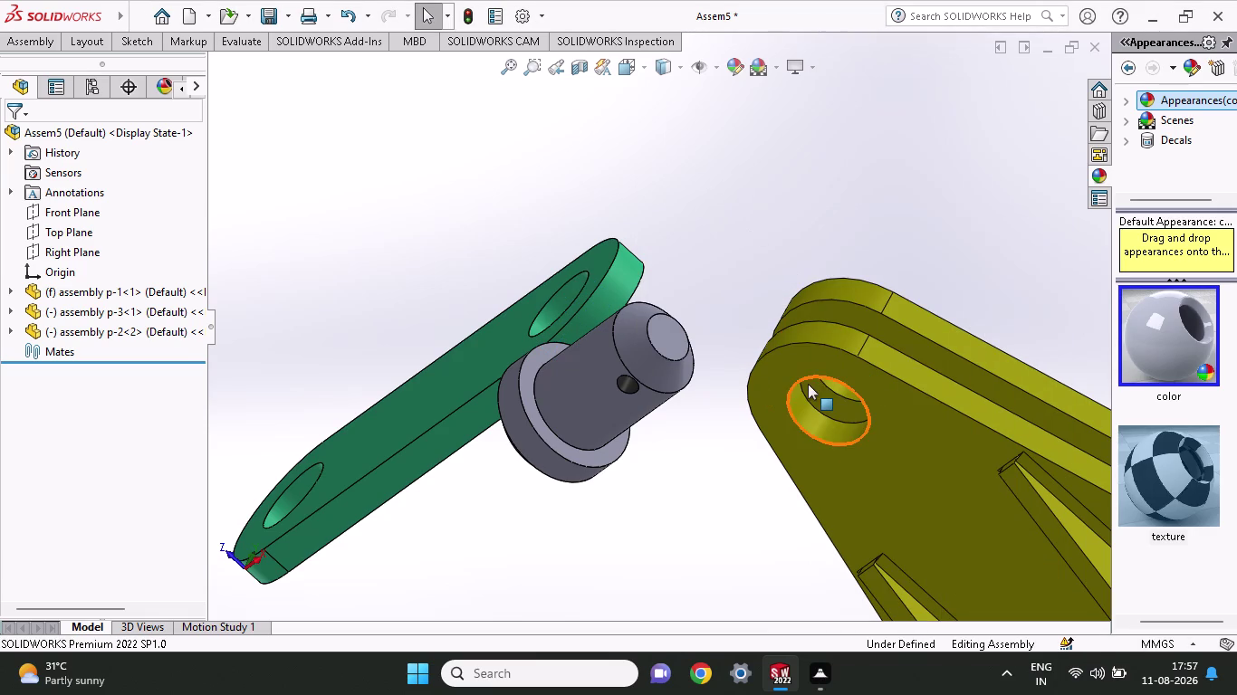
Mate the green link's hole concentric with the bracket hole.
click(802, 420)
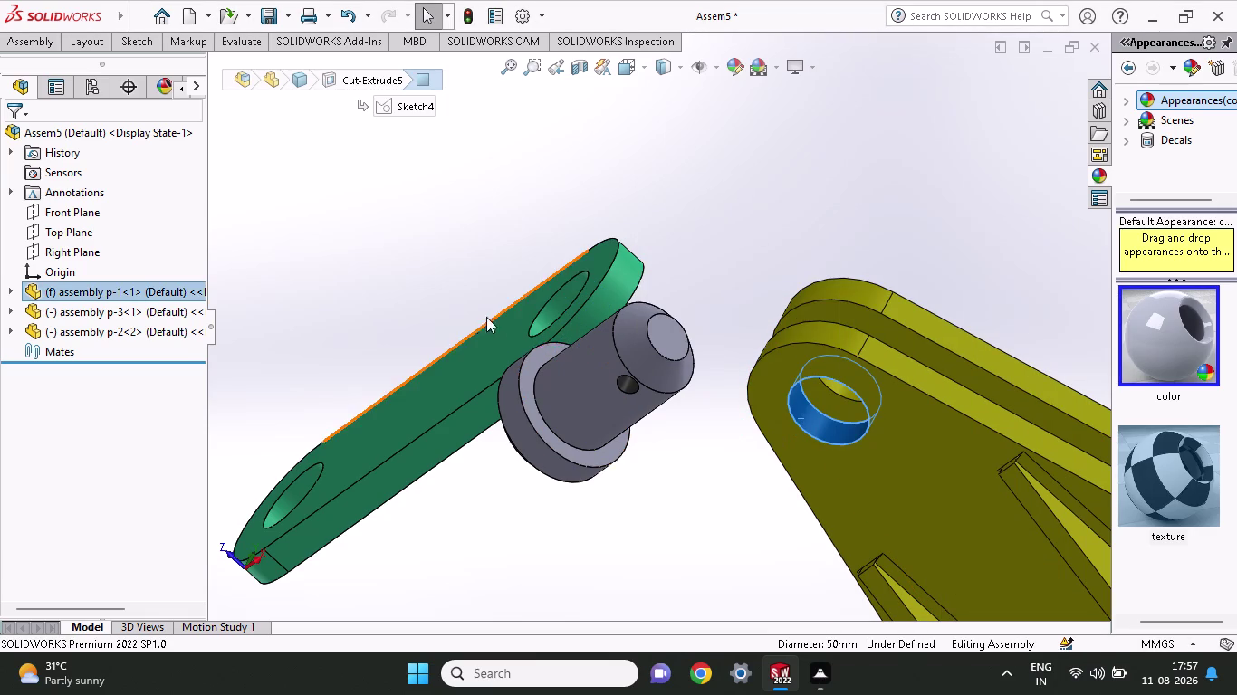
scroll(down, 3)
click(600, 307)
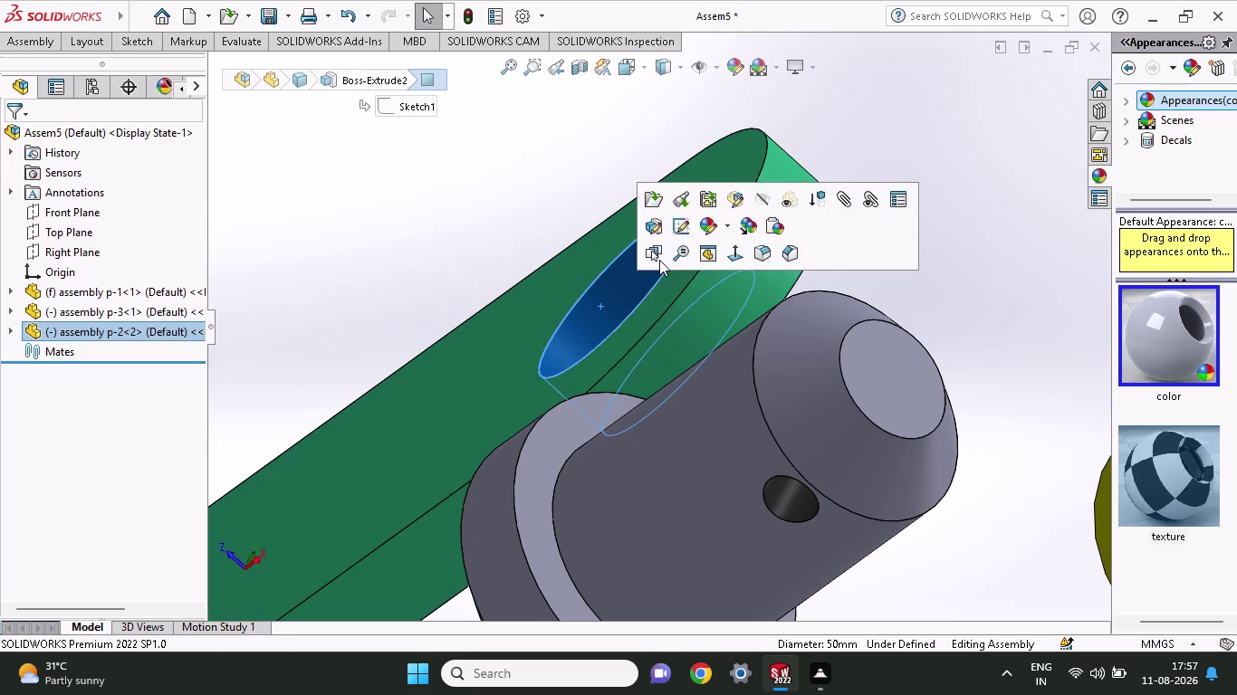
scroll(up, 3)
scroll(down, 3)
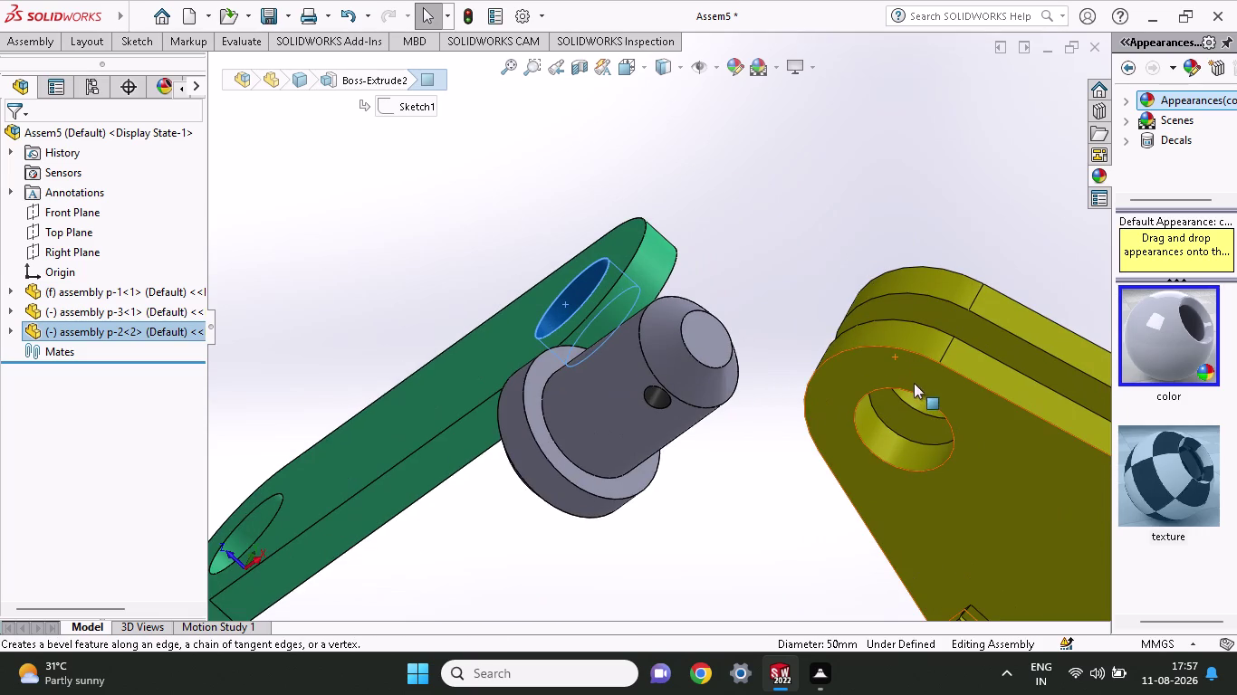
click(872, 436)
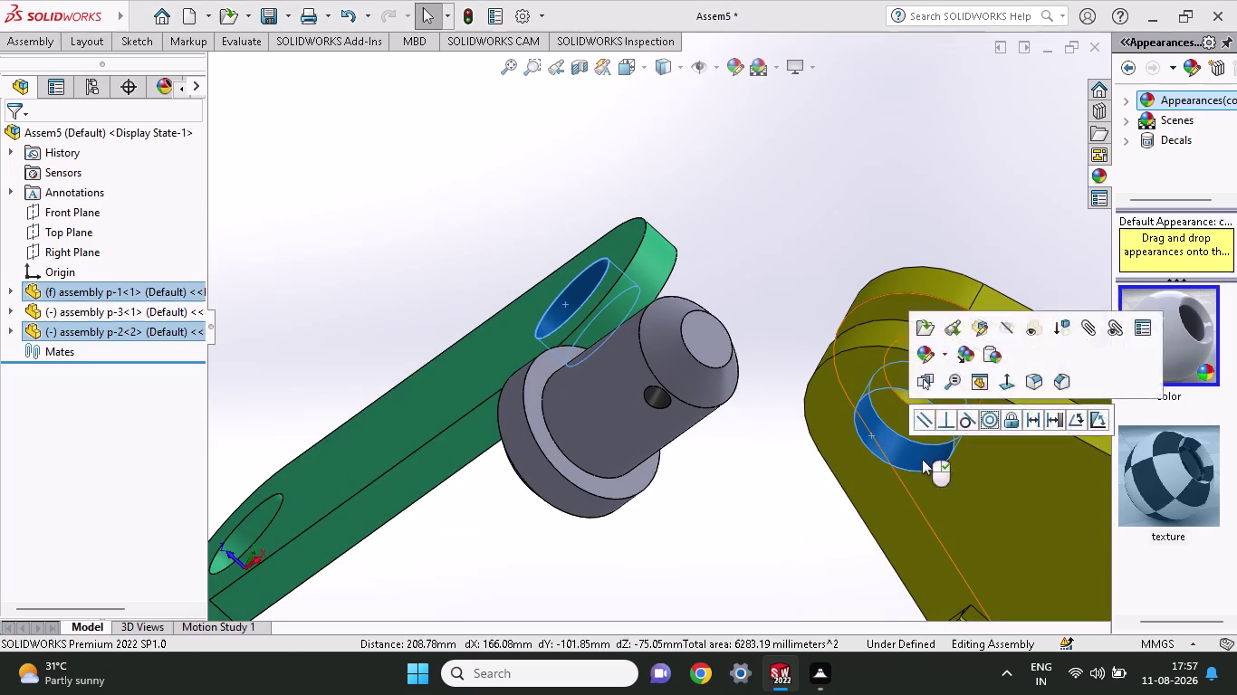
click(992, 418)
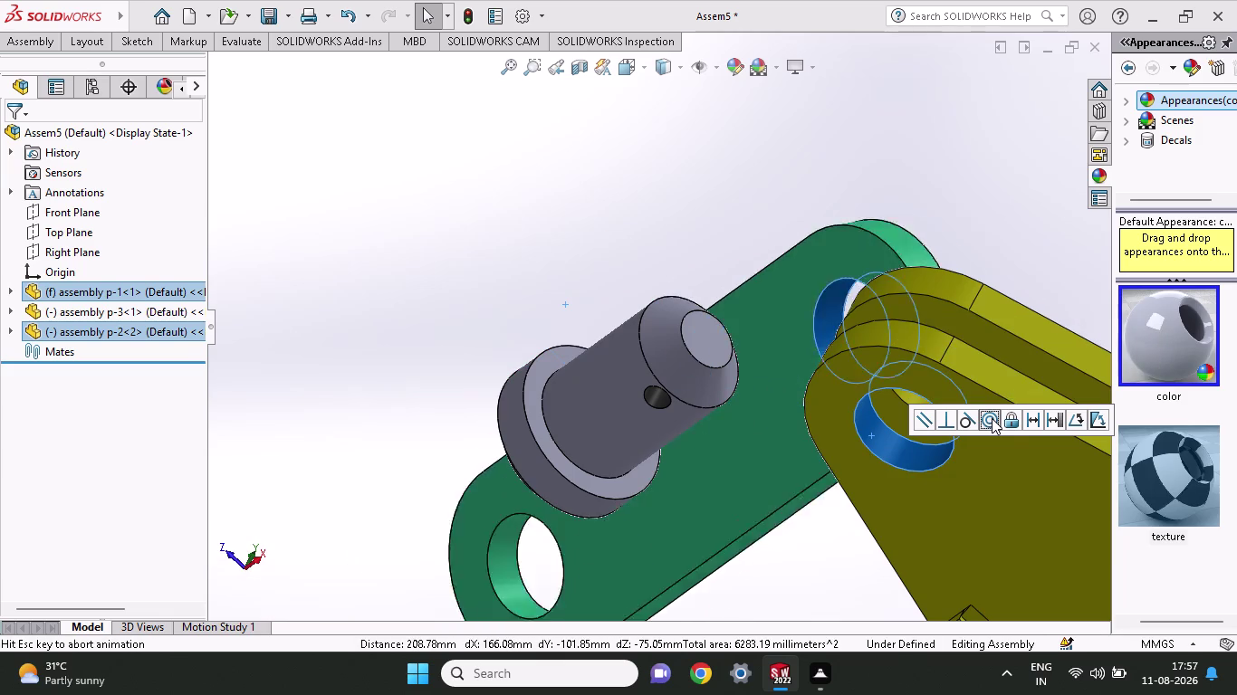
Orbit and zoom around the assembly to inspect the link seated on the bracket.
scroll(up, 3)
scroll(up, 3)
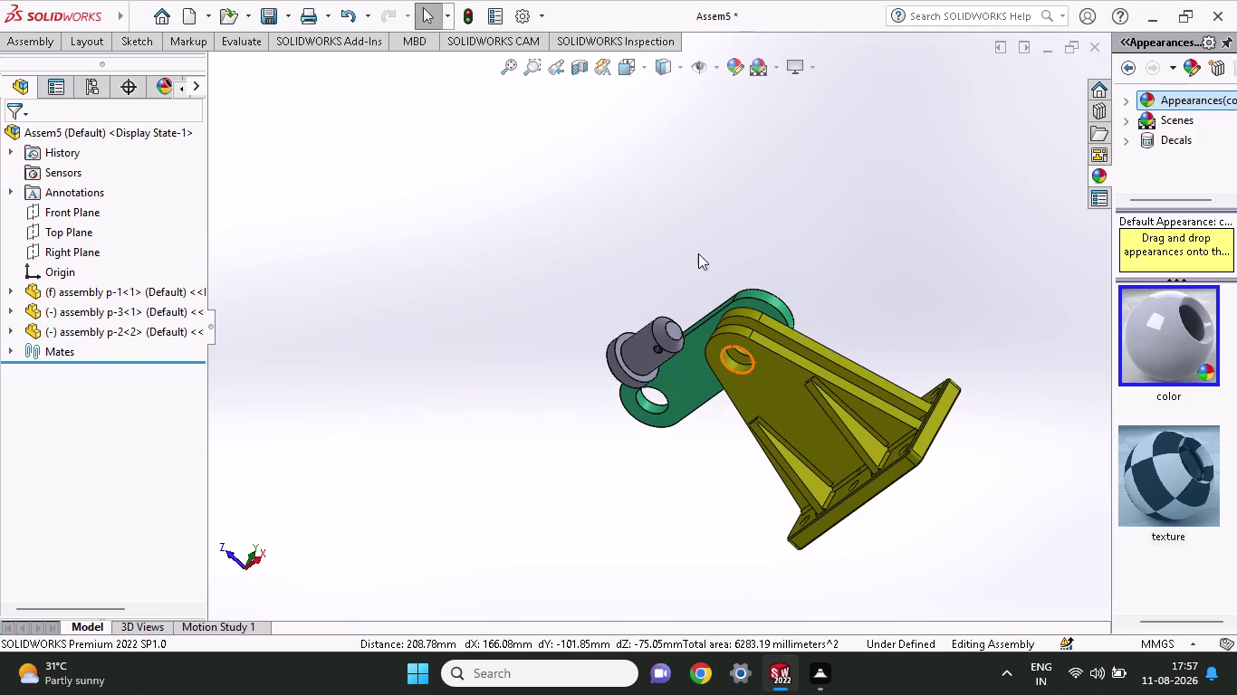
middle_drag(698, 253, 687, 467)
scroll(up, 3)
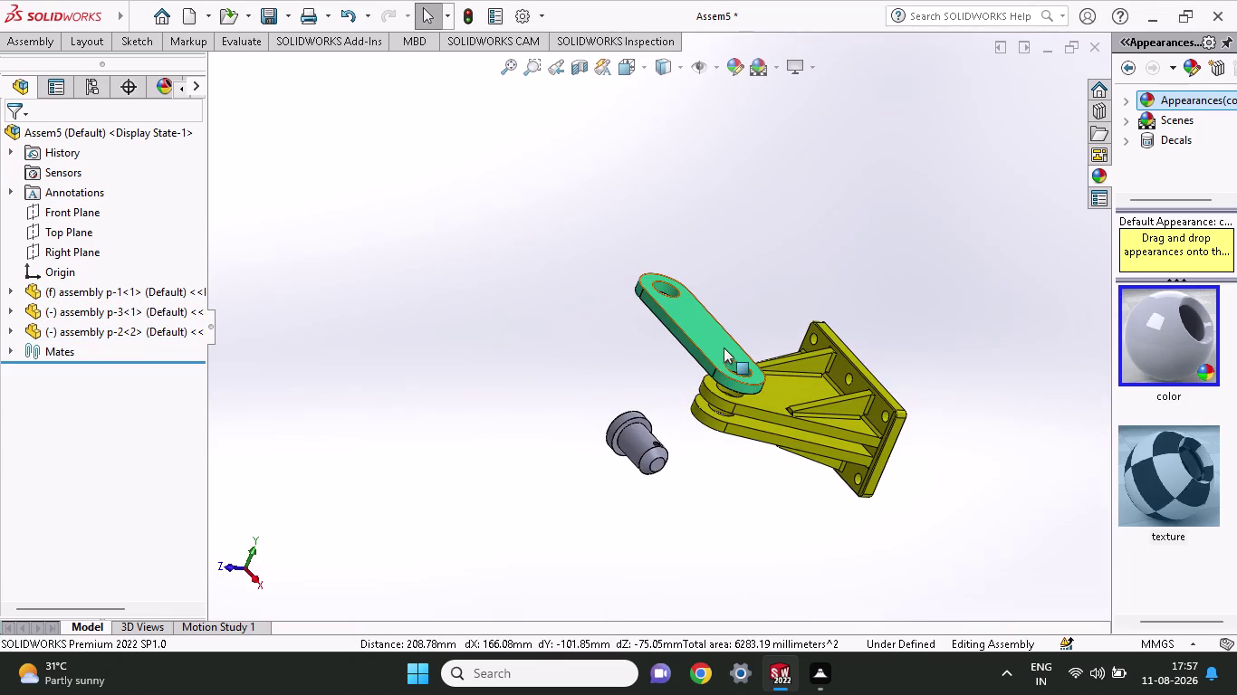
middle_drag(740, 312, 808, 110)
scroll(up, 3)
scroll(up, 3)
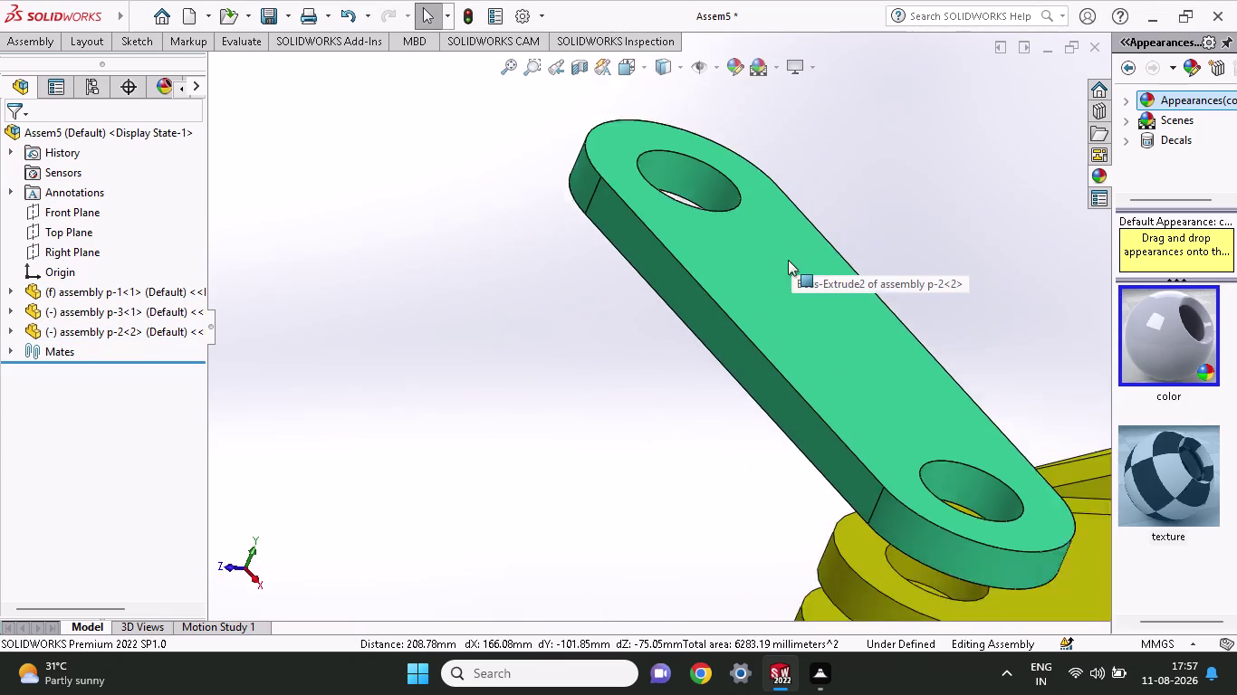
scroll(up, 3)
middle_drag(835, 209, 835, 200)
middle_drag(798, 295, 827, 95)
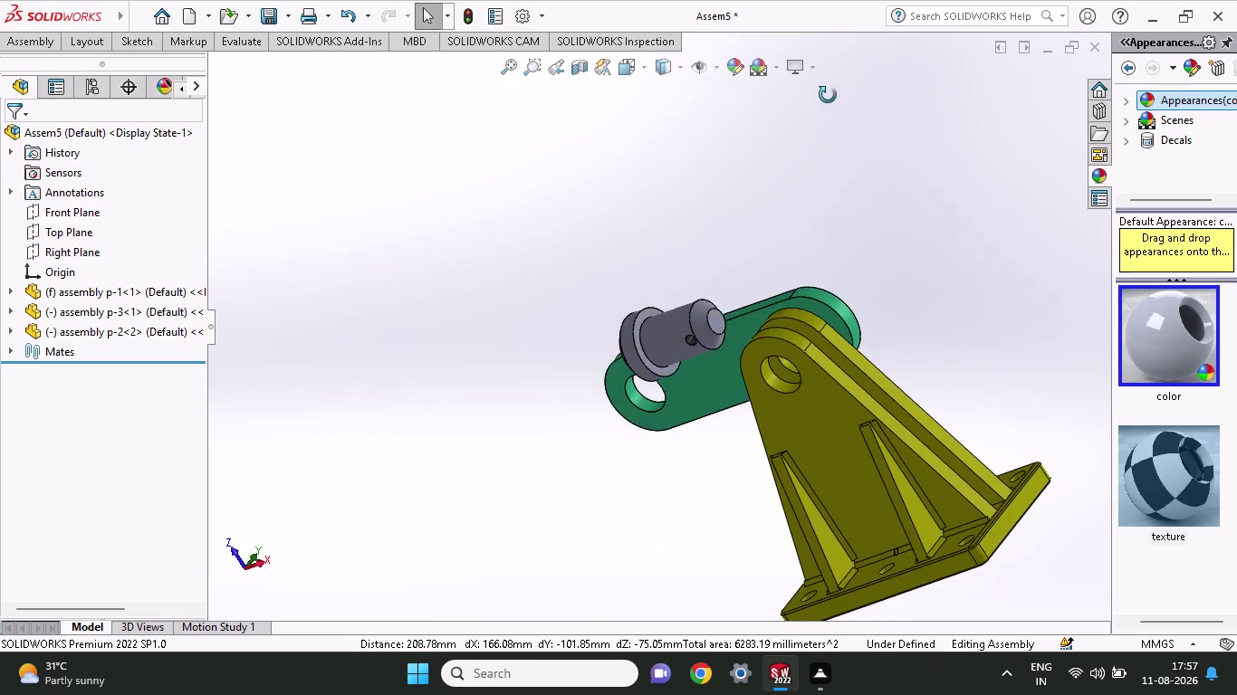
middle_drag(828, 95, 835, 123)
scroll(down, 3)
scroll(down, 3)
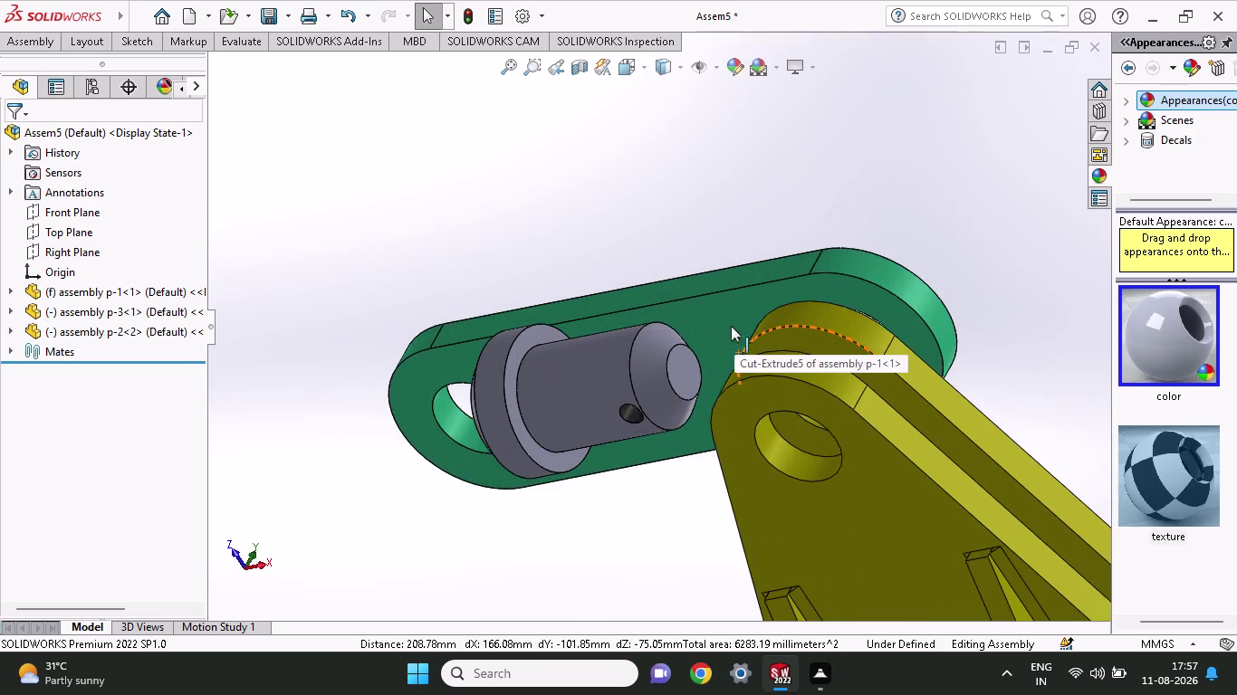
click(698, 311)
scroll(down, 3)
middle_drag(794, 326, 787, 351)
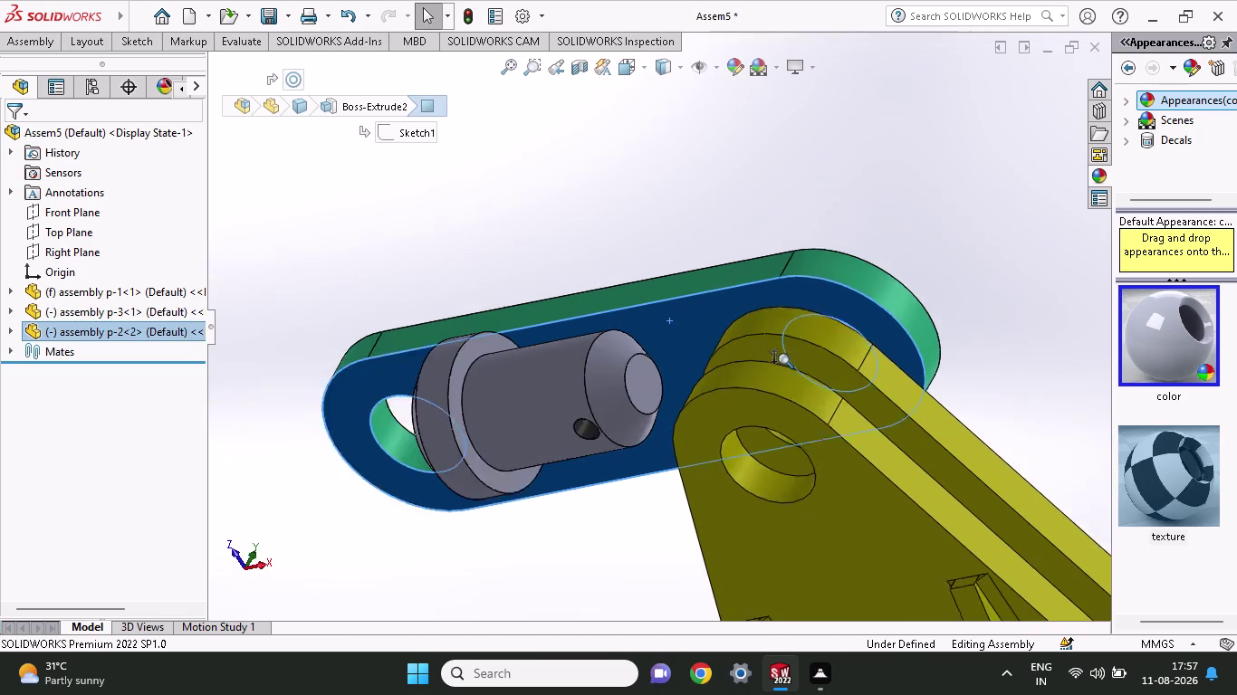
middle_drag(787, 351, 760, 397)
key(Escape)
middle_drag(811, 209, 781, 298)
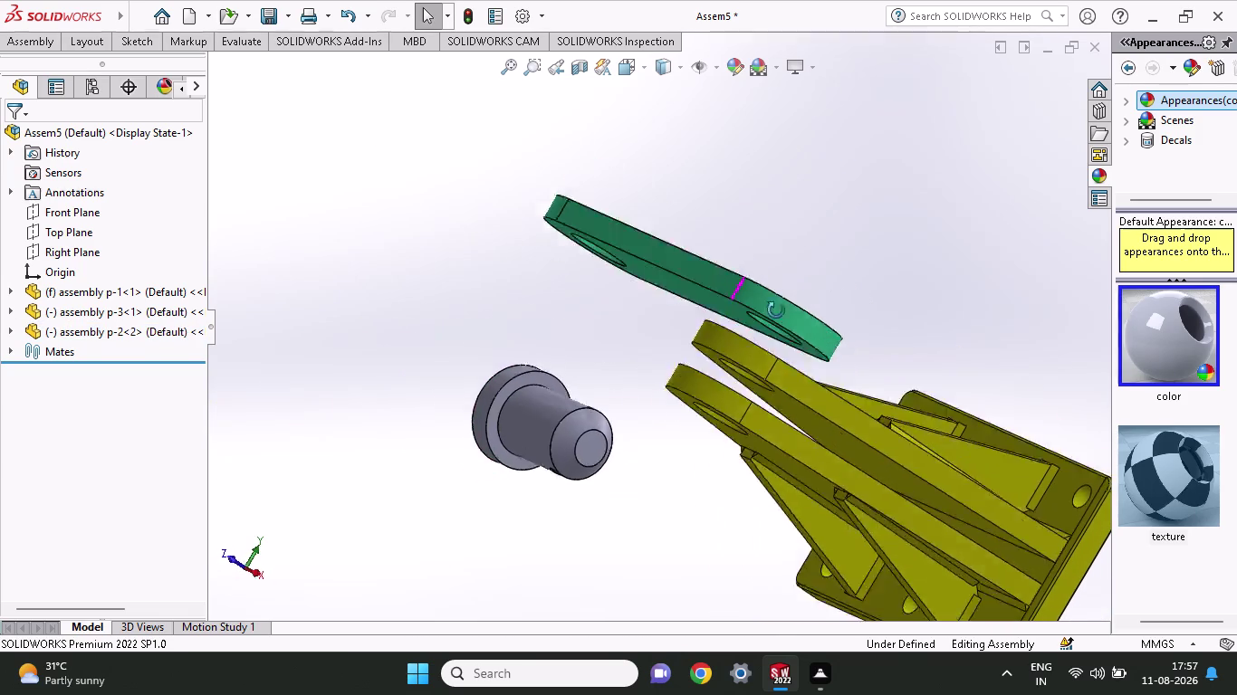
middle_drag(781, 298, 759, 357)
click(743, 184)
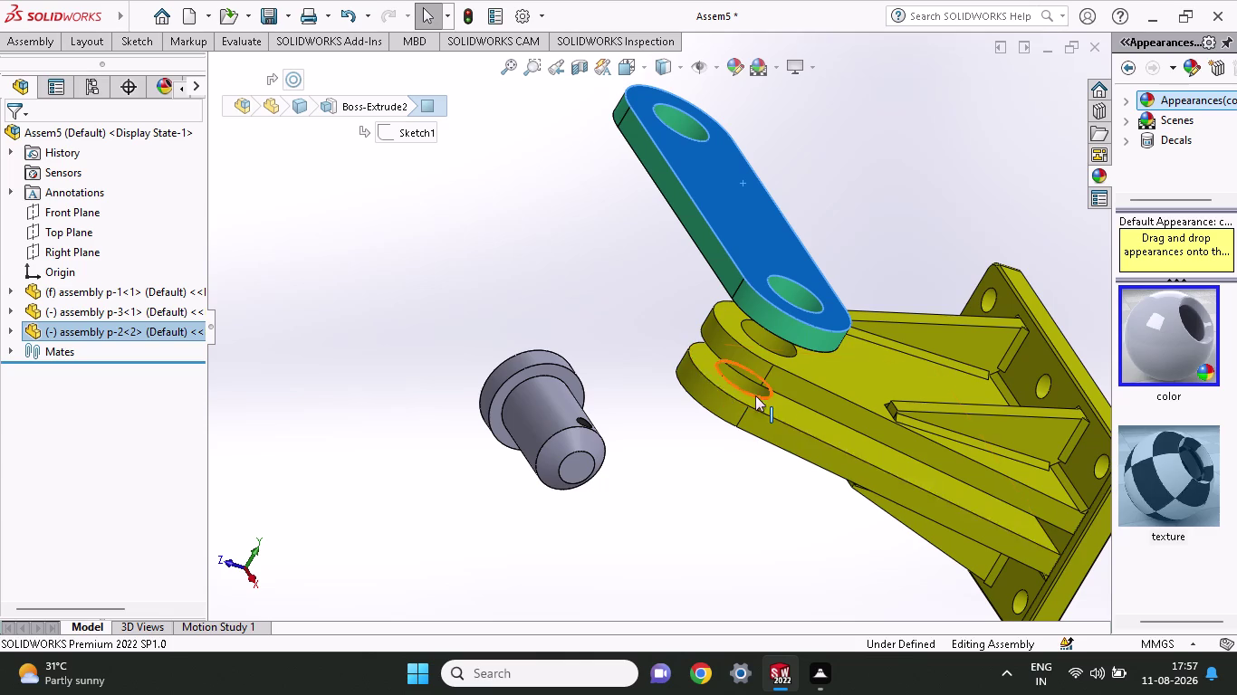
click(789, 407)
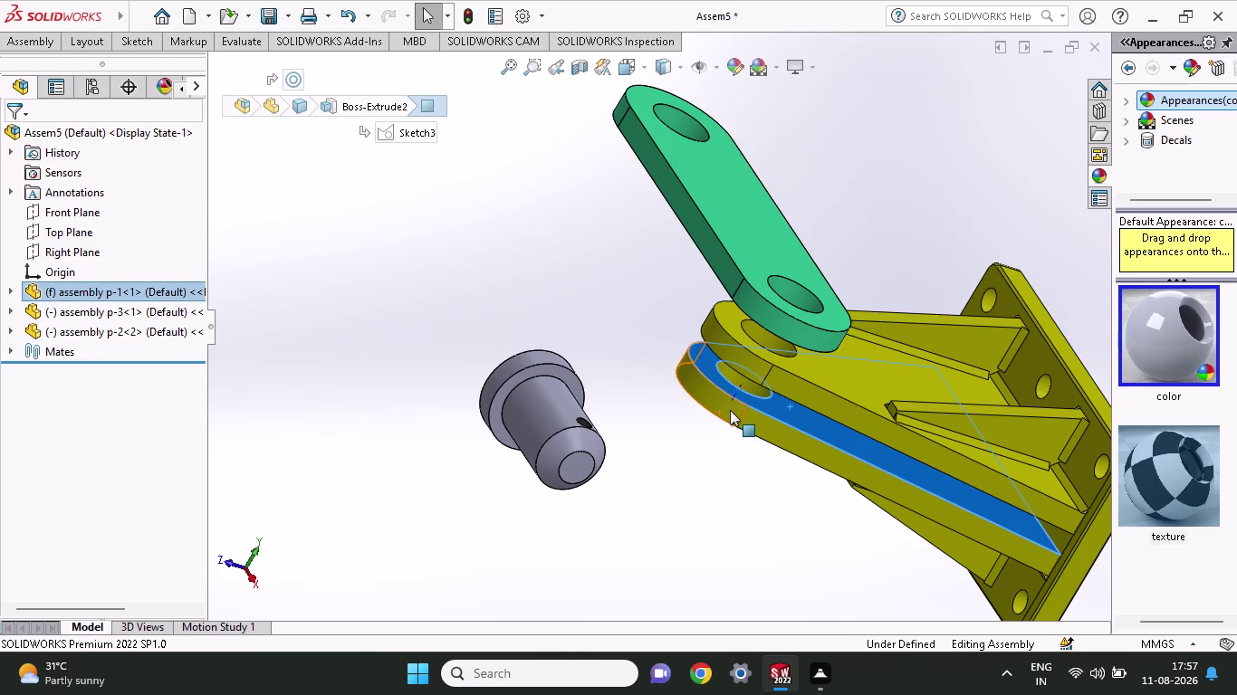
click(765, 232)
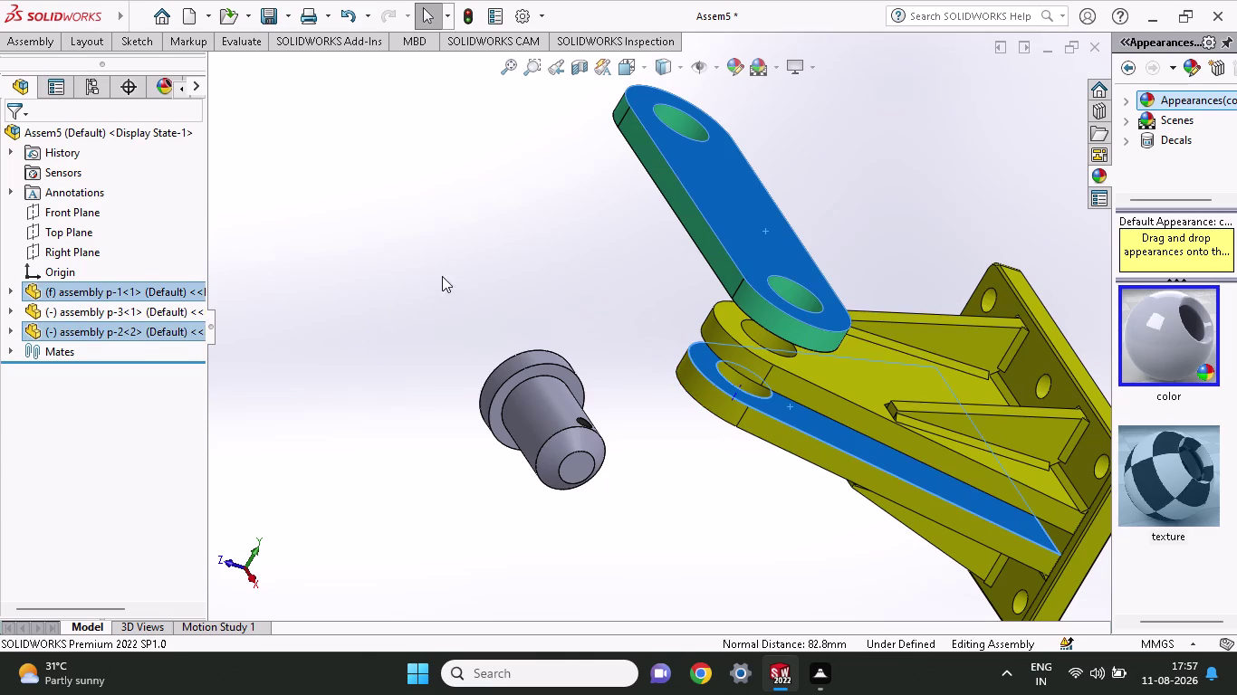
right_click(571, 266)
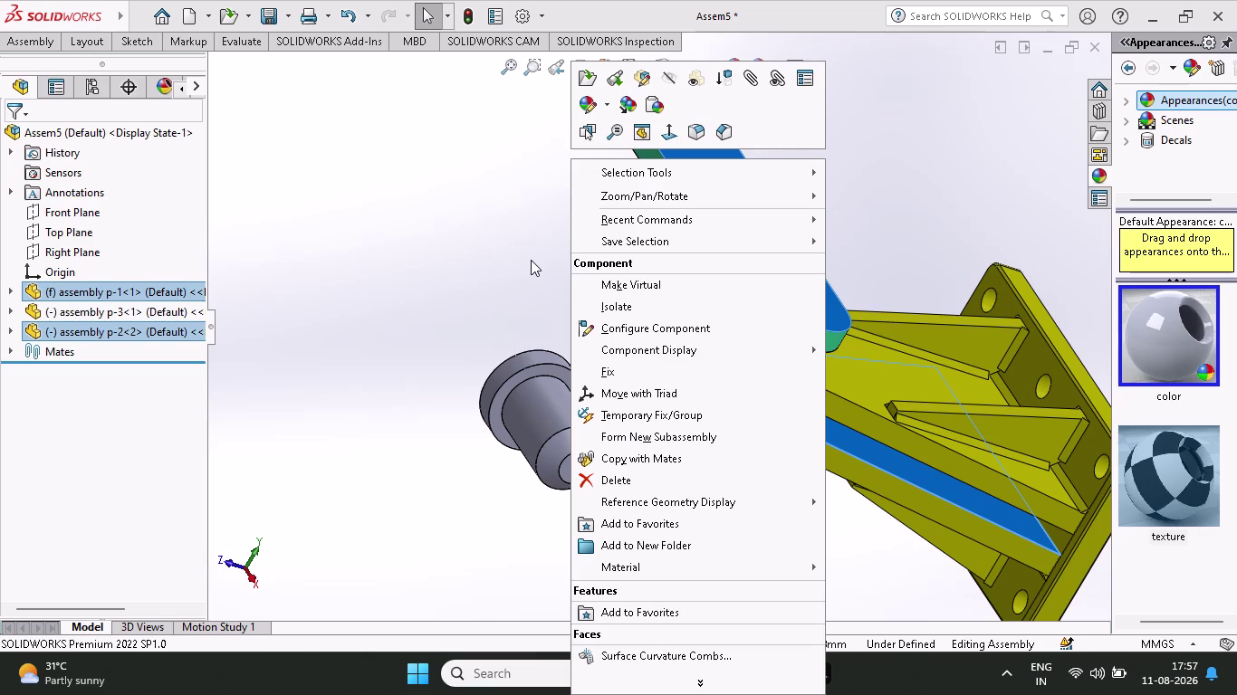
key(Escape)
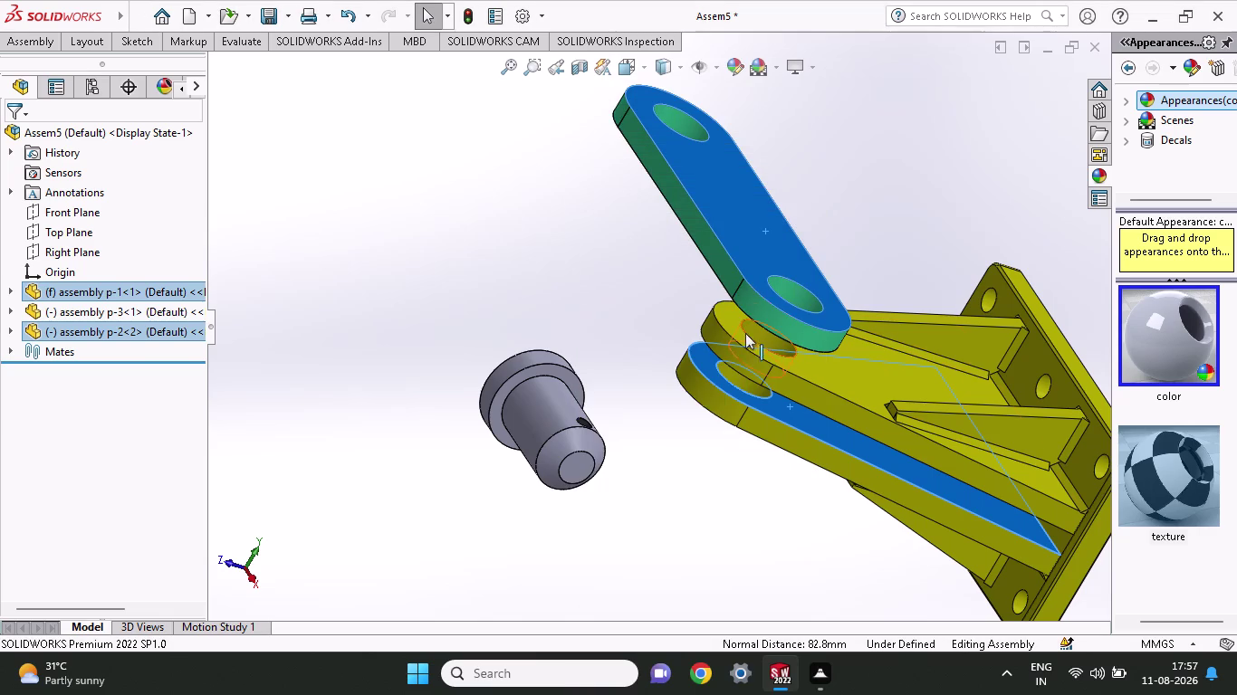
key(Escape)
click(711, 361)
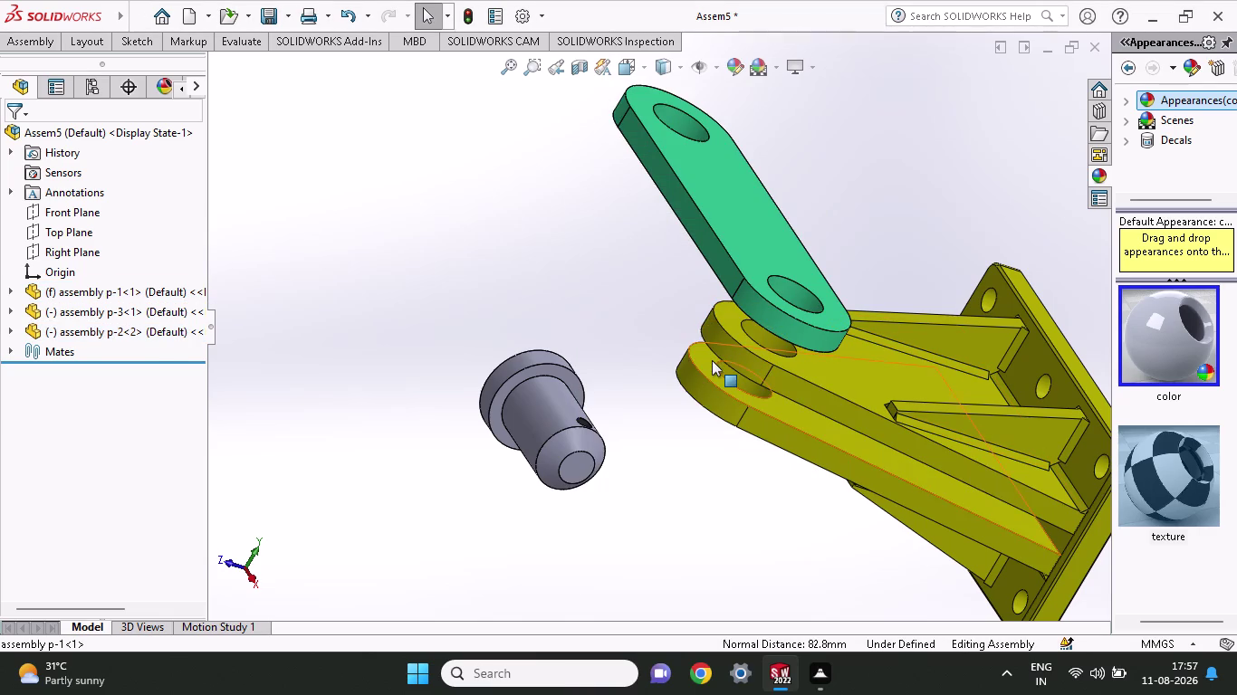
click(736, 200)
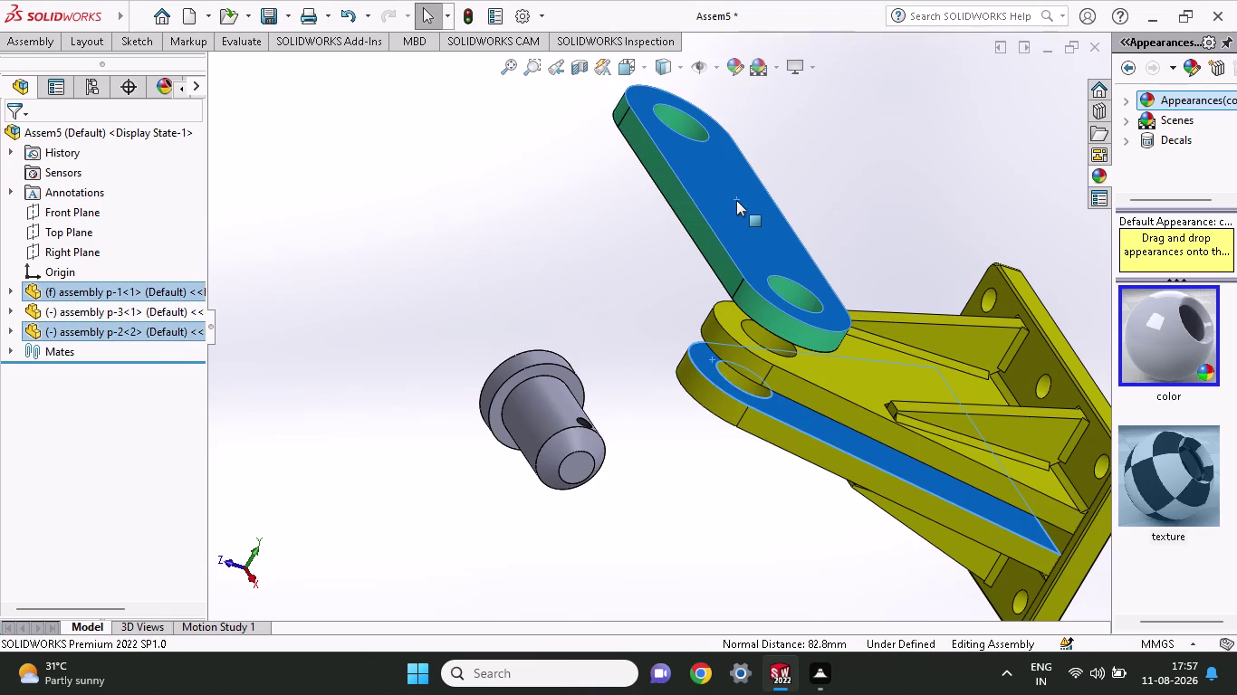
click(791, 186)
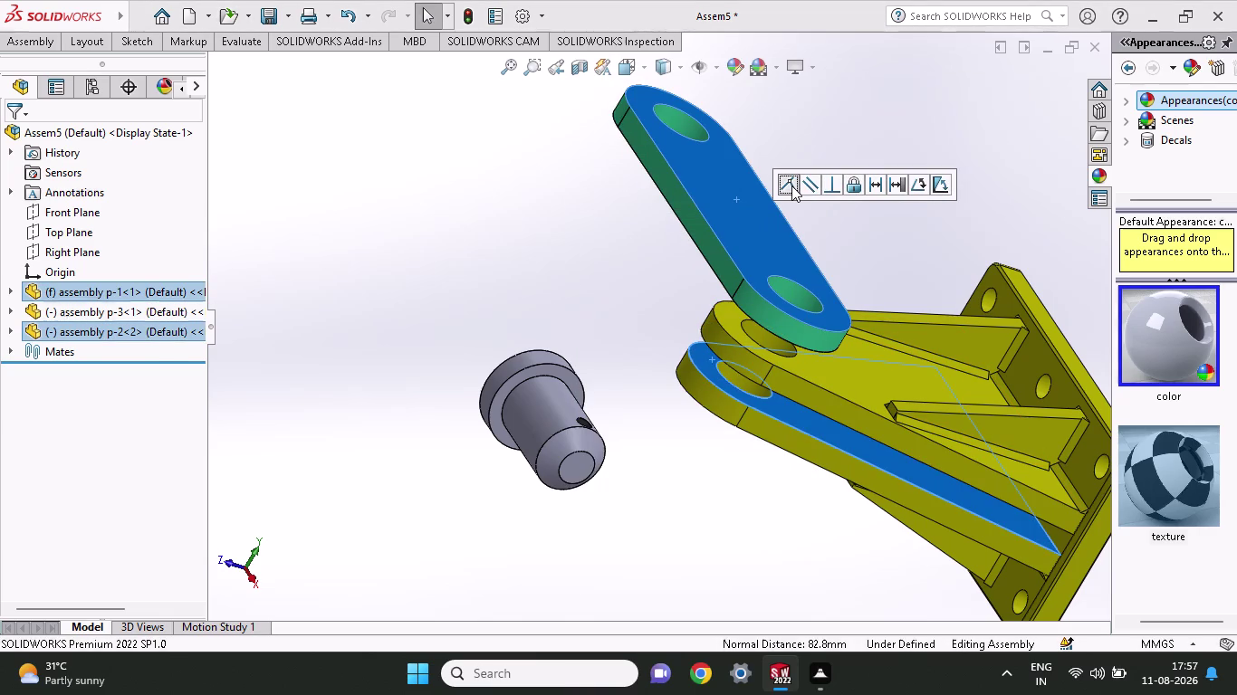
middle_drag(689, 609, 722, 503)
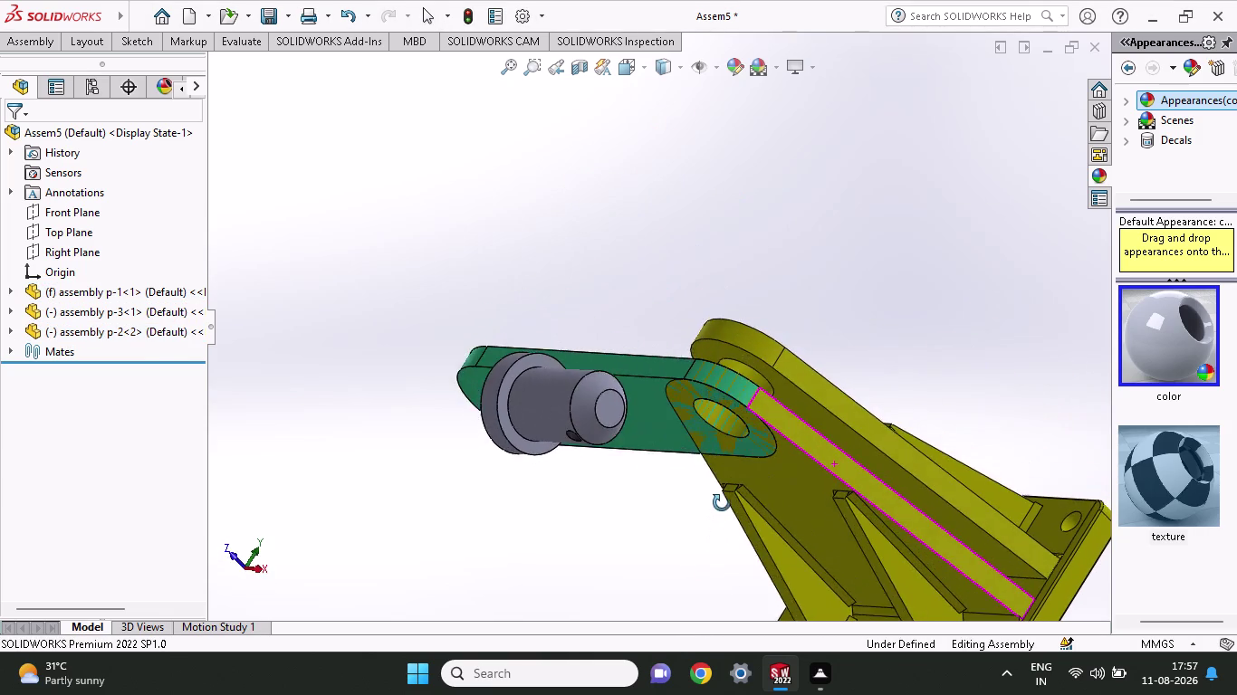
middle_drag(722, 503, 706, 546)
key(ctrl+z)
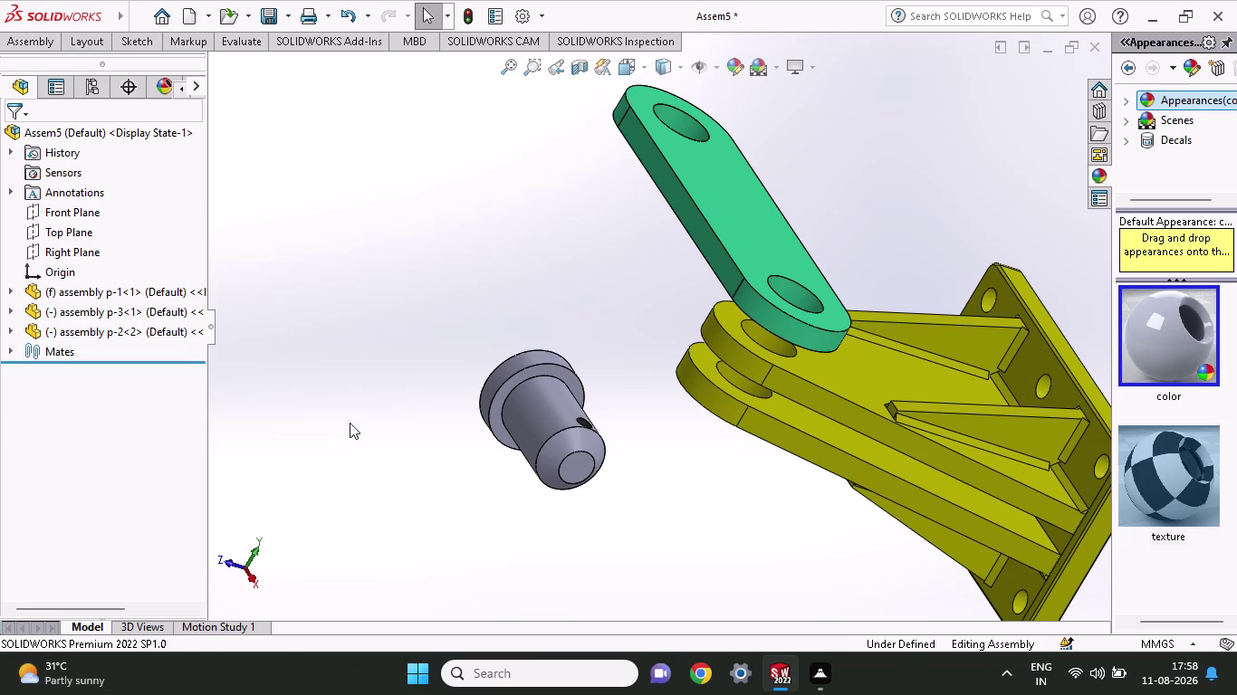
middle_drag(875, 244, 881, 229)
middle_drag(880, 228, 874, 50)
click(655, 464)
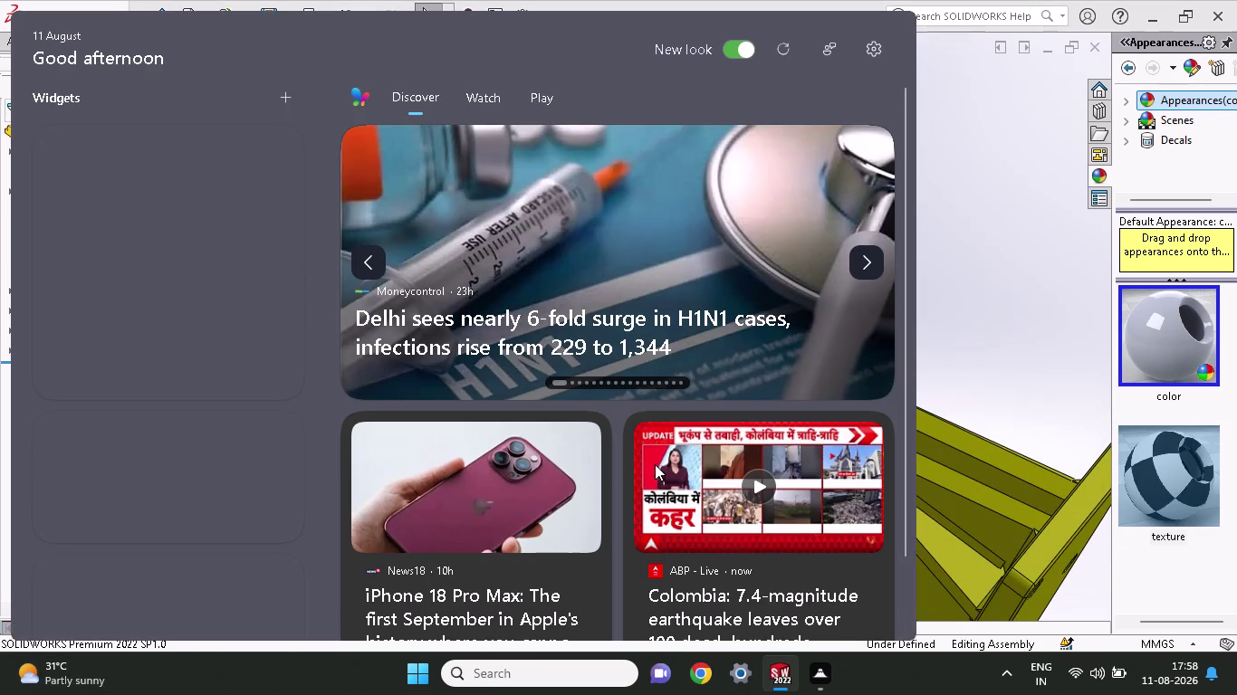
click(991, 381)
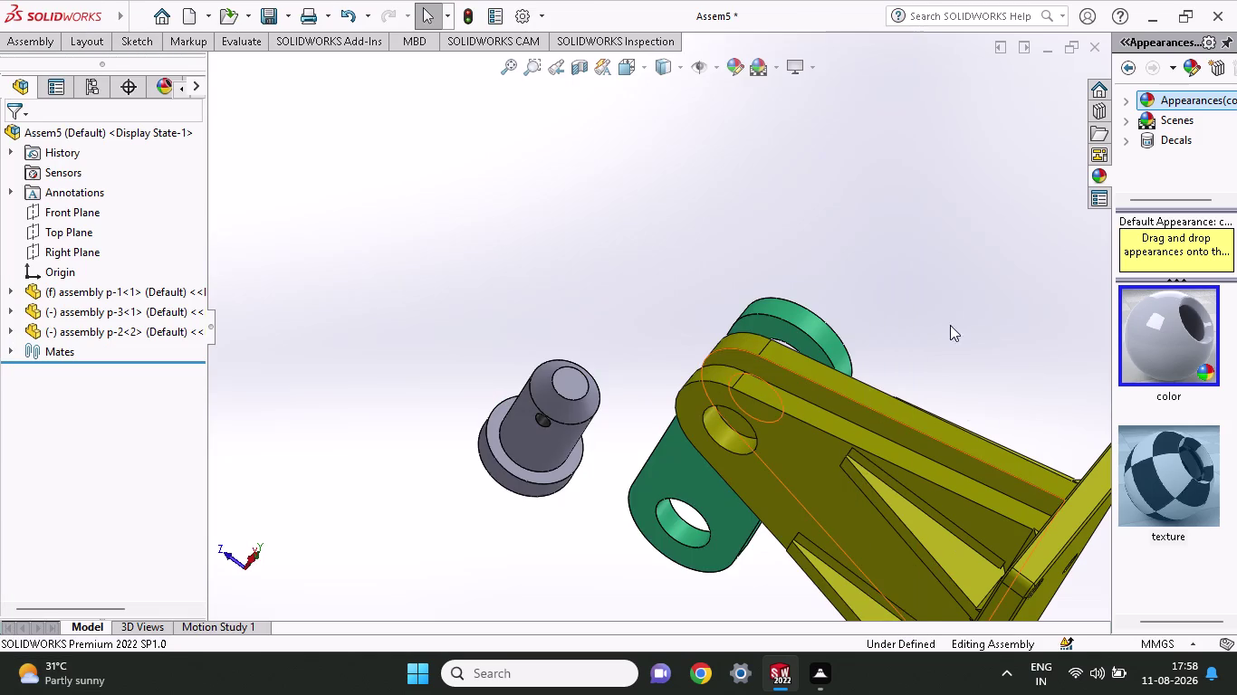
Select the yellow bracket's narrow side face beneath the lug.
middle_drag(873, 249, 930, 261)
scroll(up, 3)
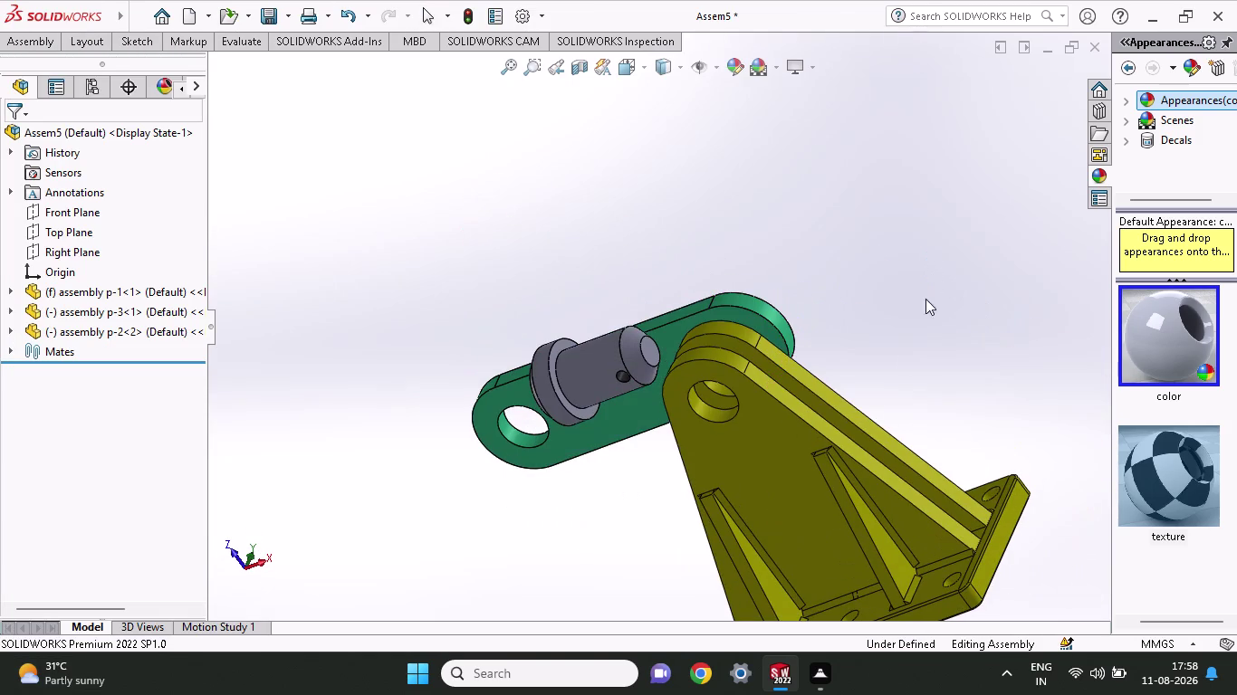
scroll(down, 3)
scroll(down, 3)
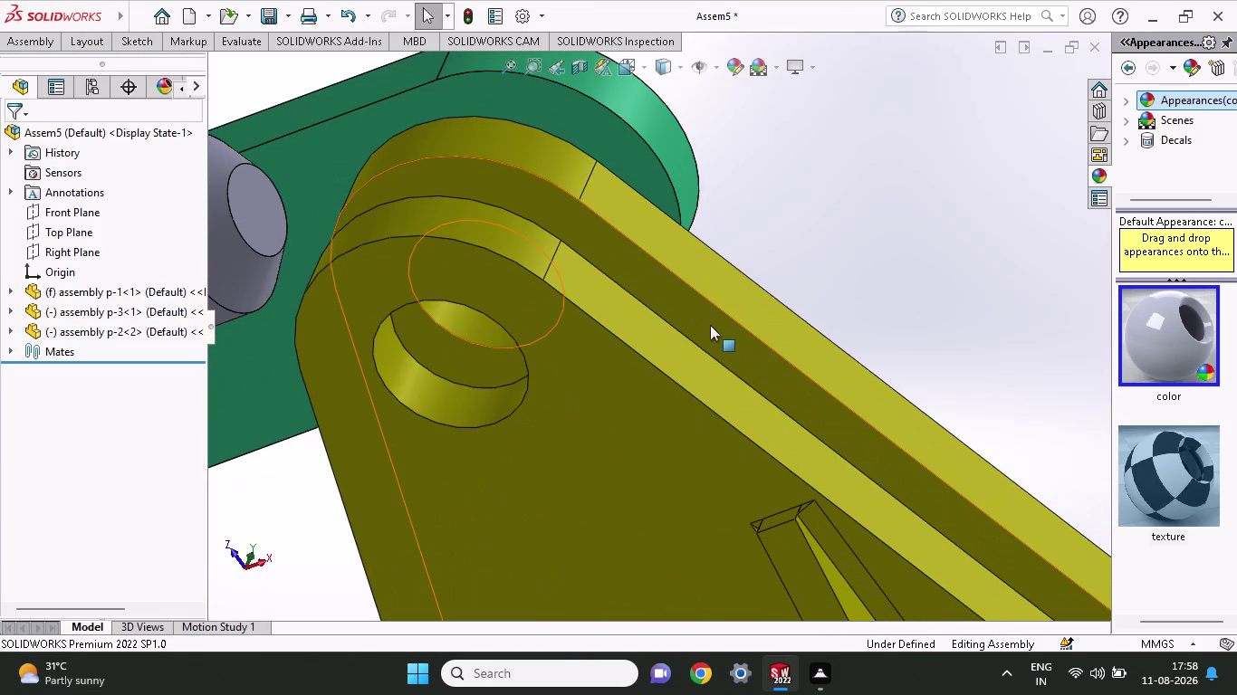
click(562, 110)
middle_drag(874, 118, 784, 302)
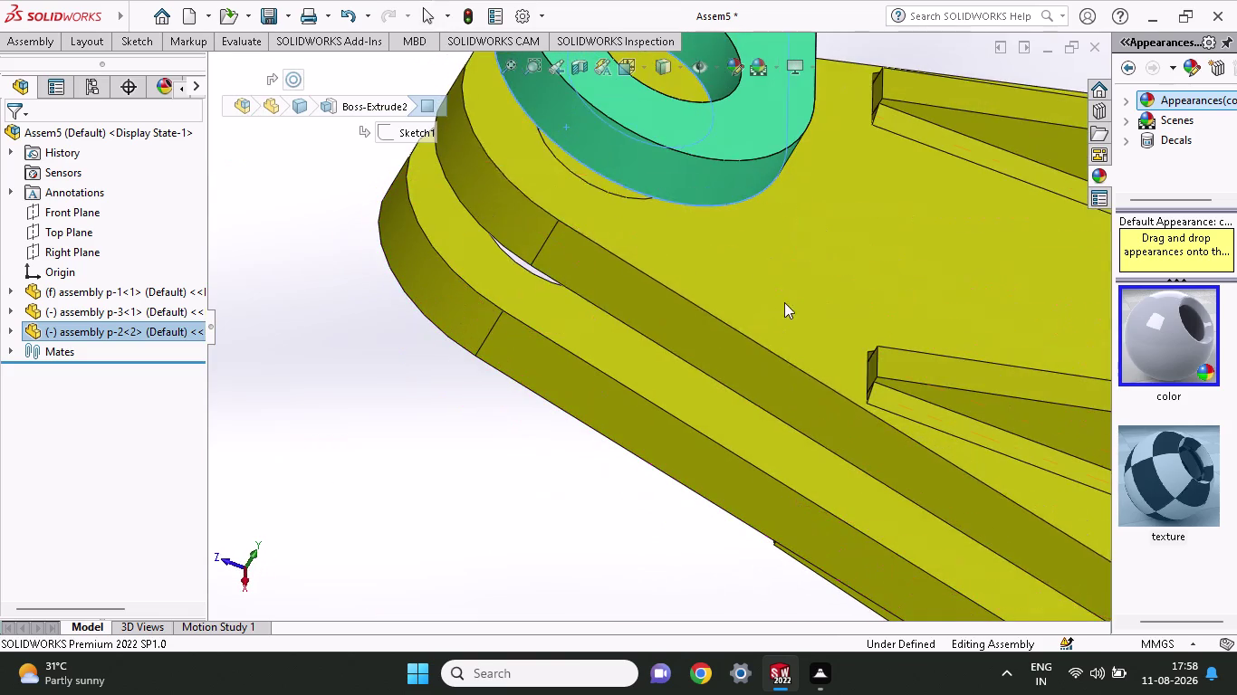
click(674, 378)
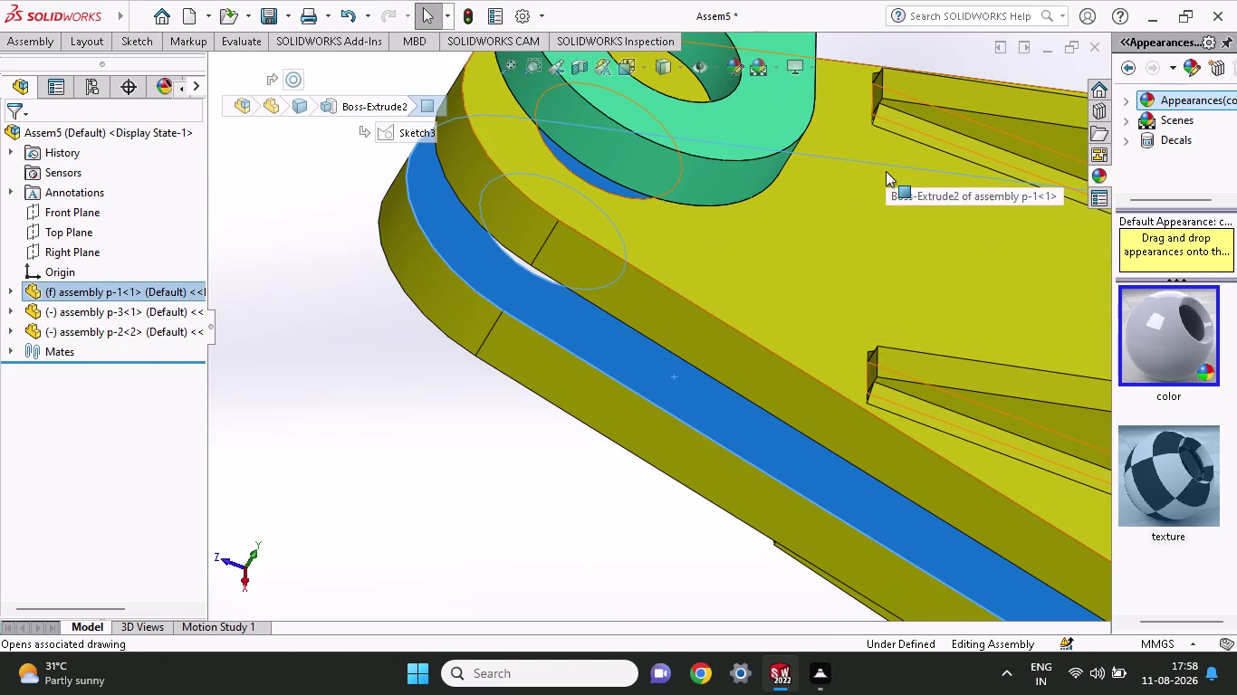
Add the green link's flat face to the selection and bring up mate choices.
middle_drag(549, 566, 645, 358)
scroll(down, 3)
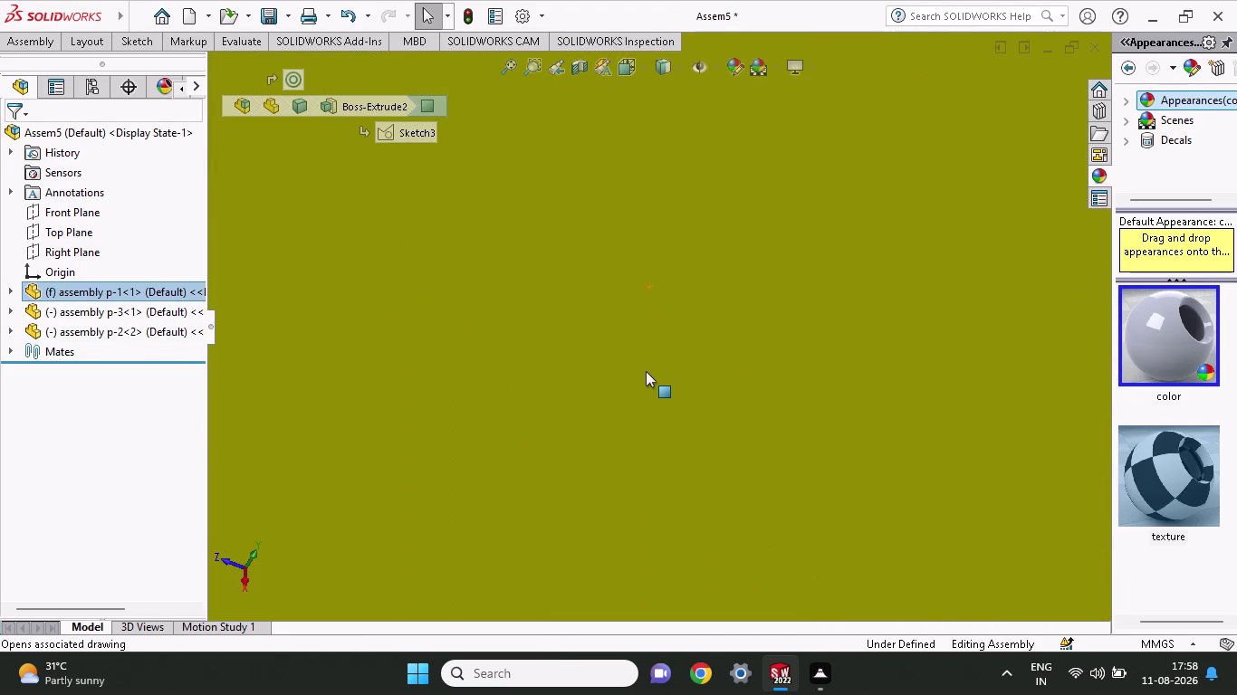
scroll(down, 3)
scroll(up, 3)
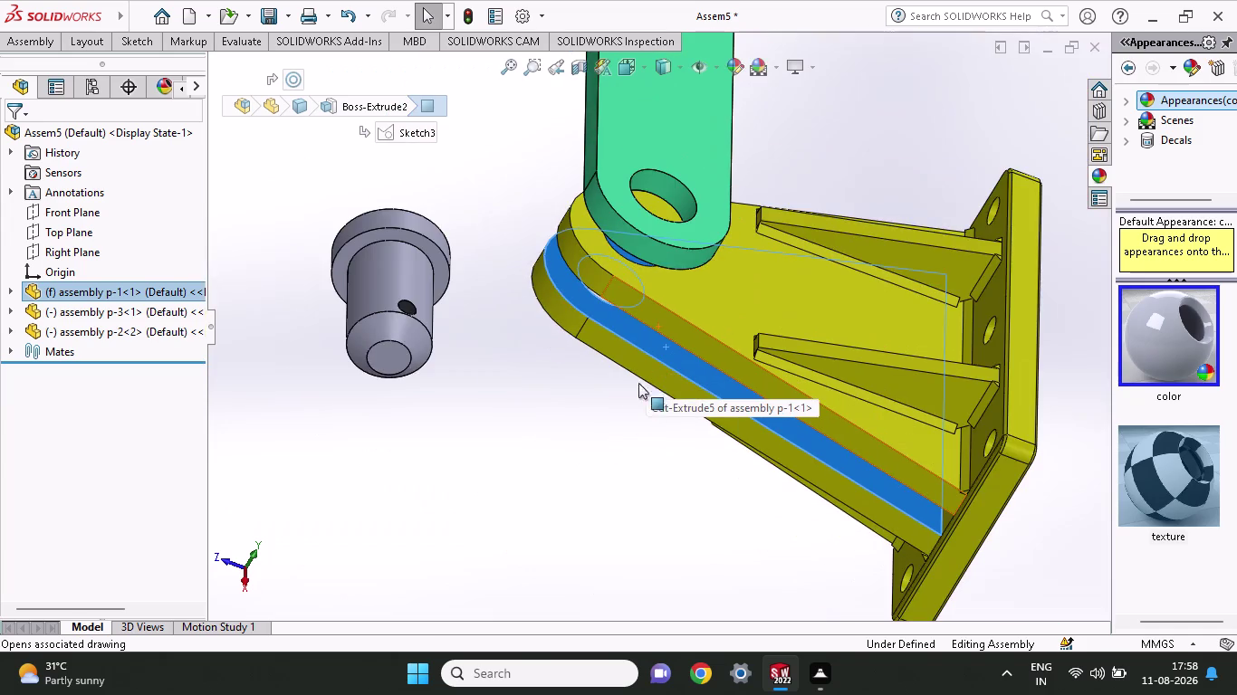
middle_drag(612, 435, 642, 368)
scroll(down, 3)
scroll(up, 3)
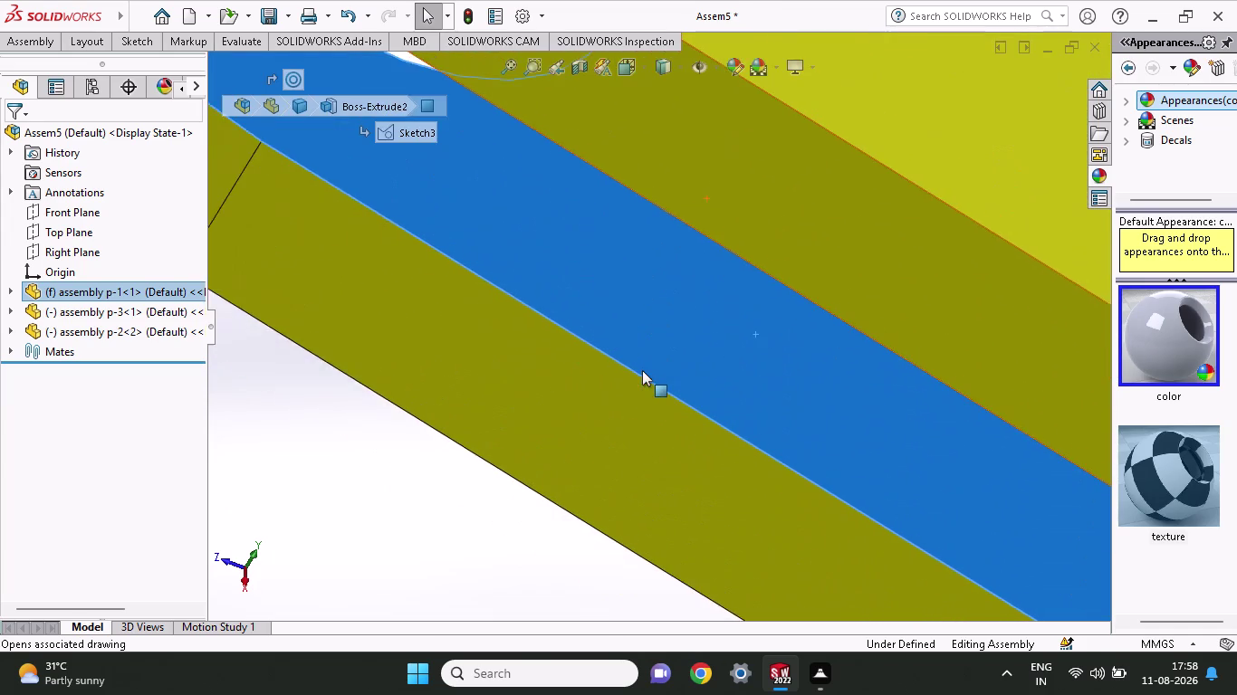
scroll(up, 3)
middle_drag(618, 469, 677, 336)
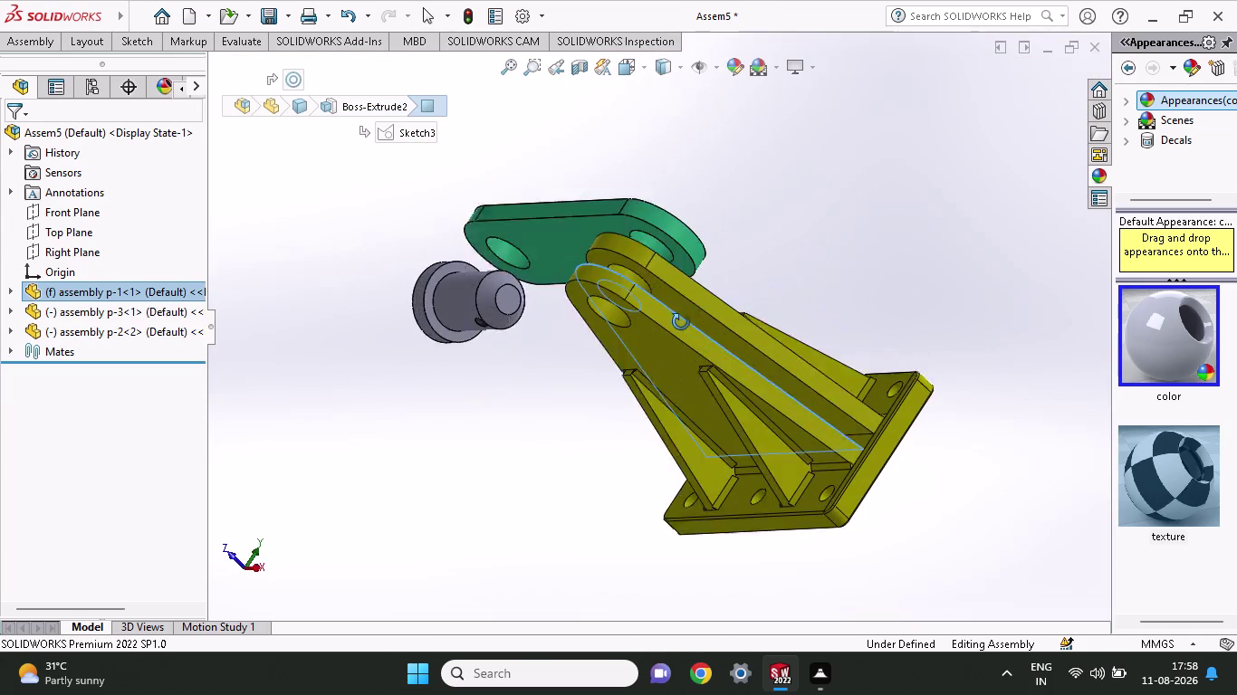
middle_drag(676, 336, 690, 299)
click(551, 316)
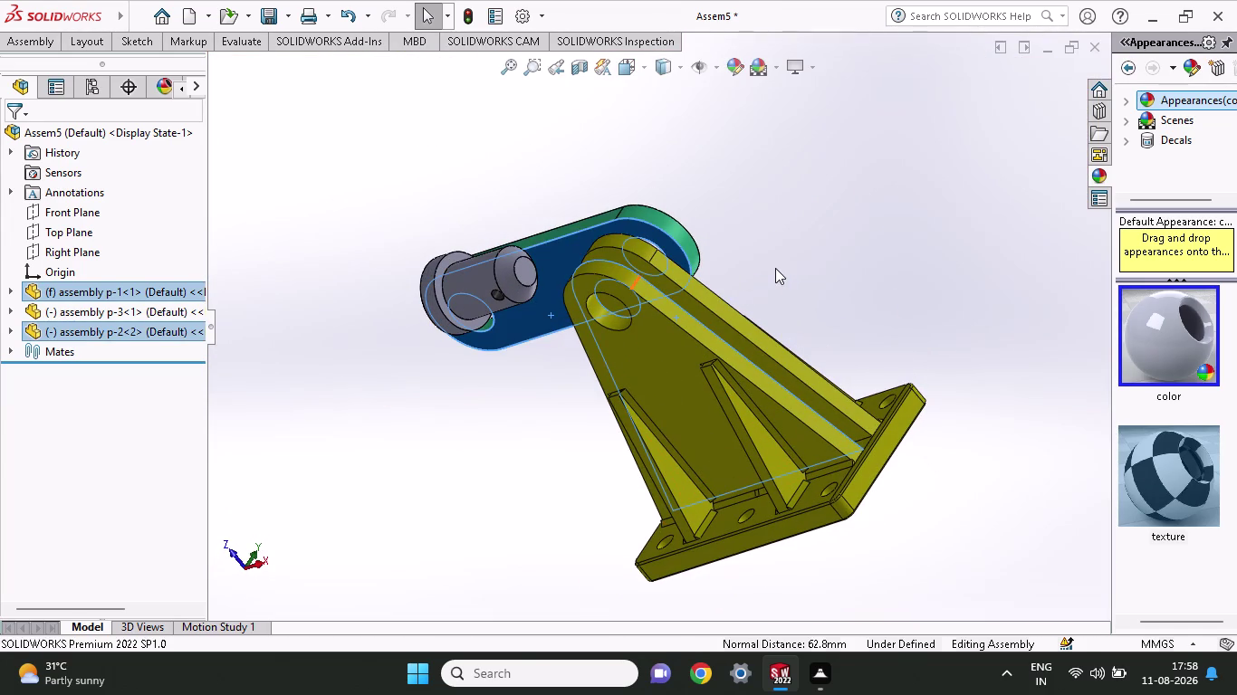
click(606, 309)
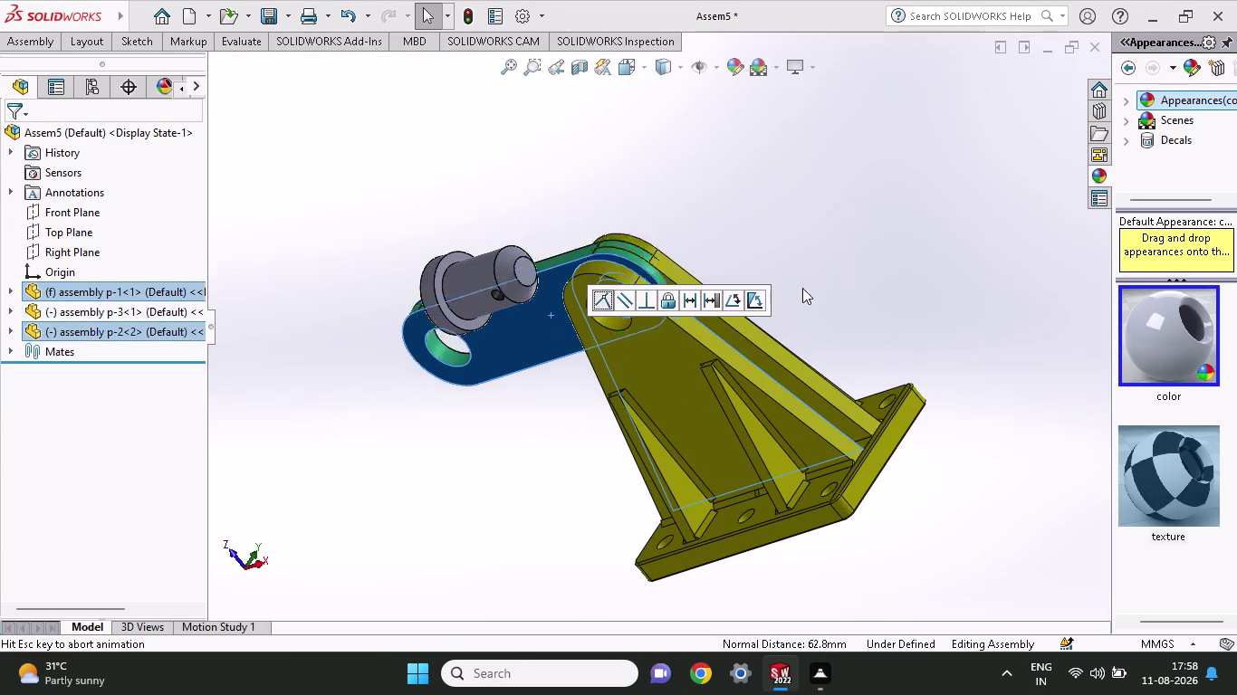
From a three-quarter view, select the pin's cylindrical face and the bracket hole face.
middle_drag(806, 274, 636, 452)
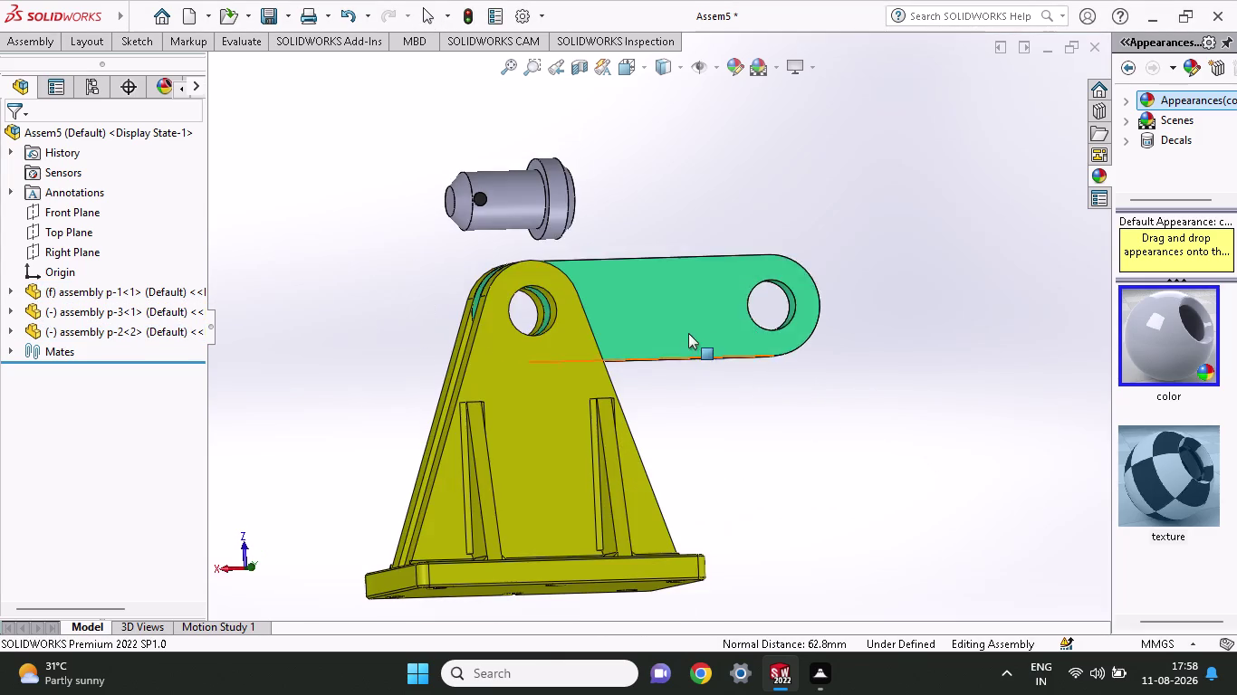
middle_drag(702, 374, 887, 506)
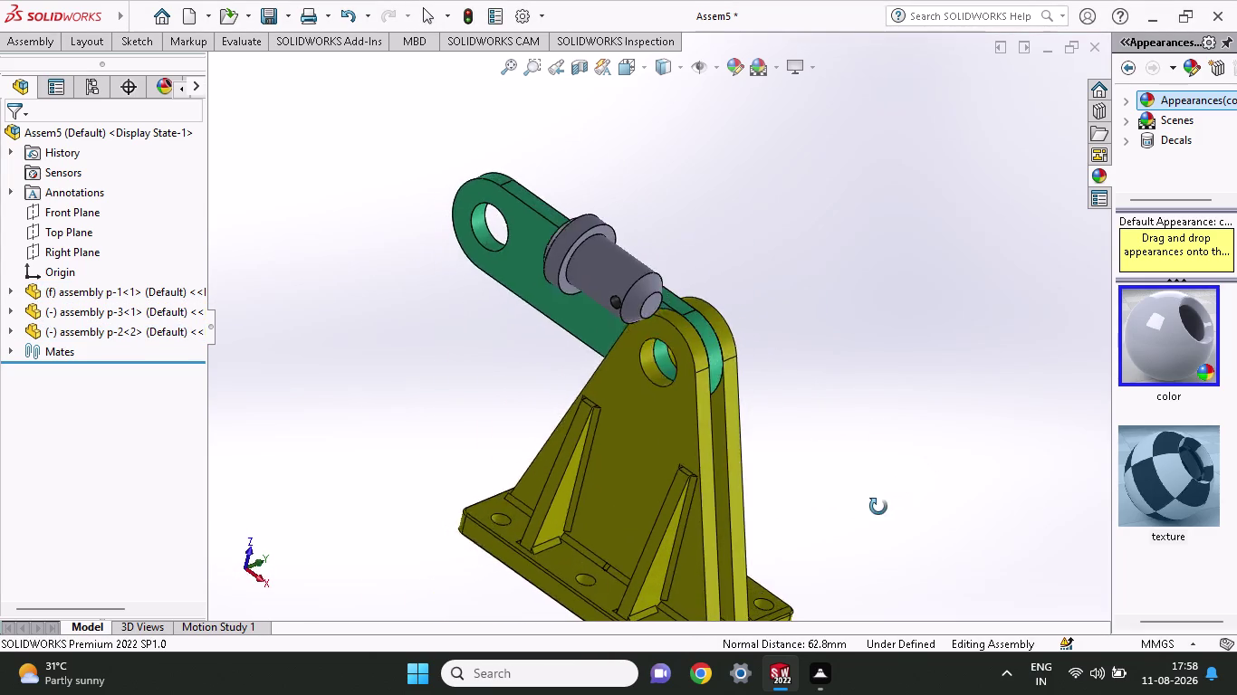
middle_drag(887, 506, 821, 522)
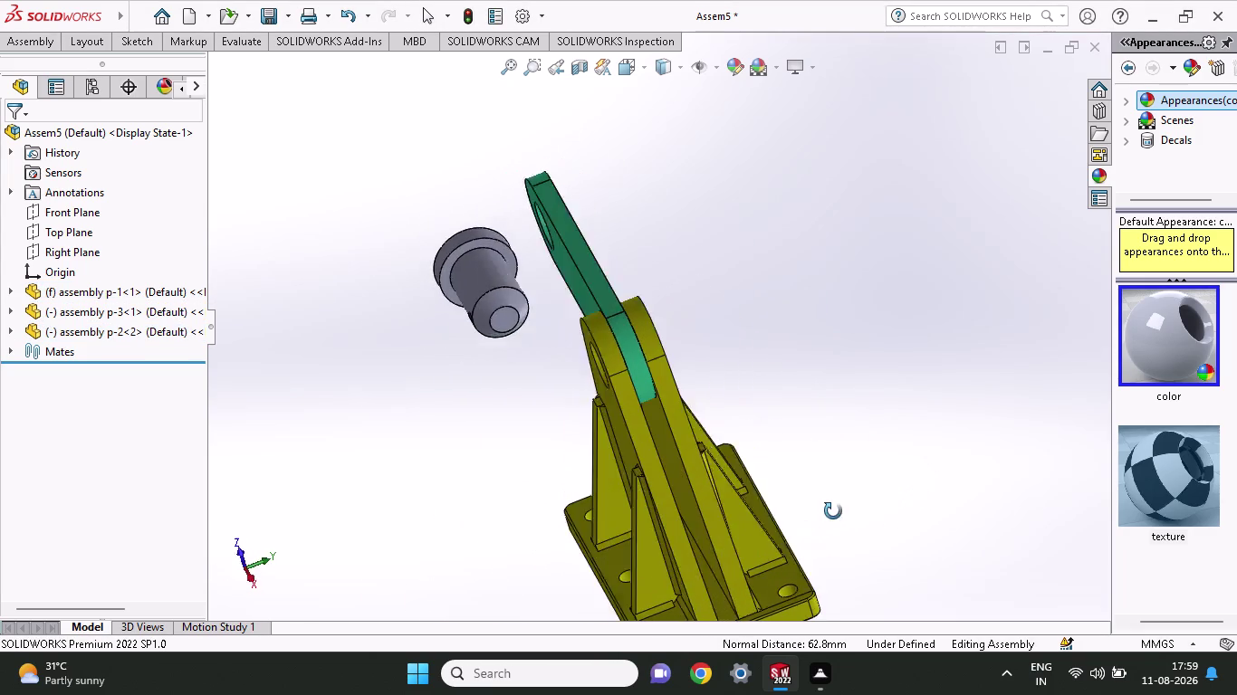
middle_drag(821, 522, 868, 488)
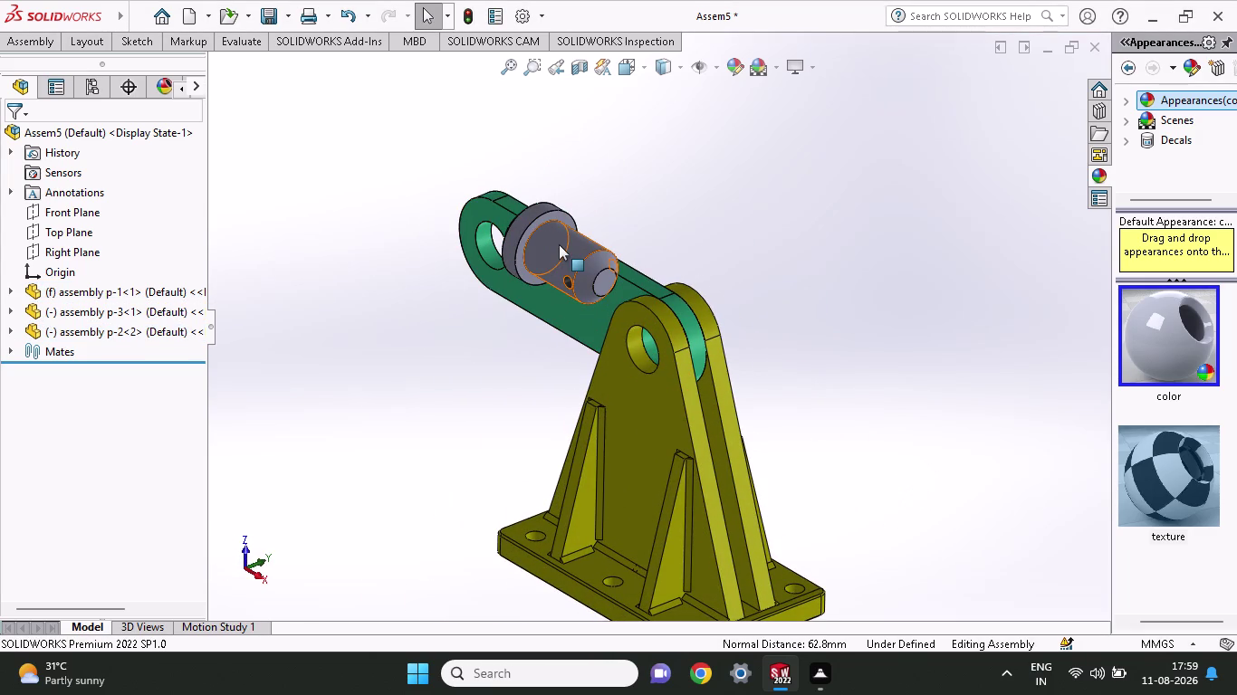
click(559, 244)
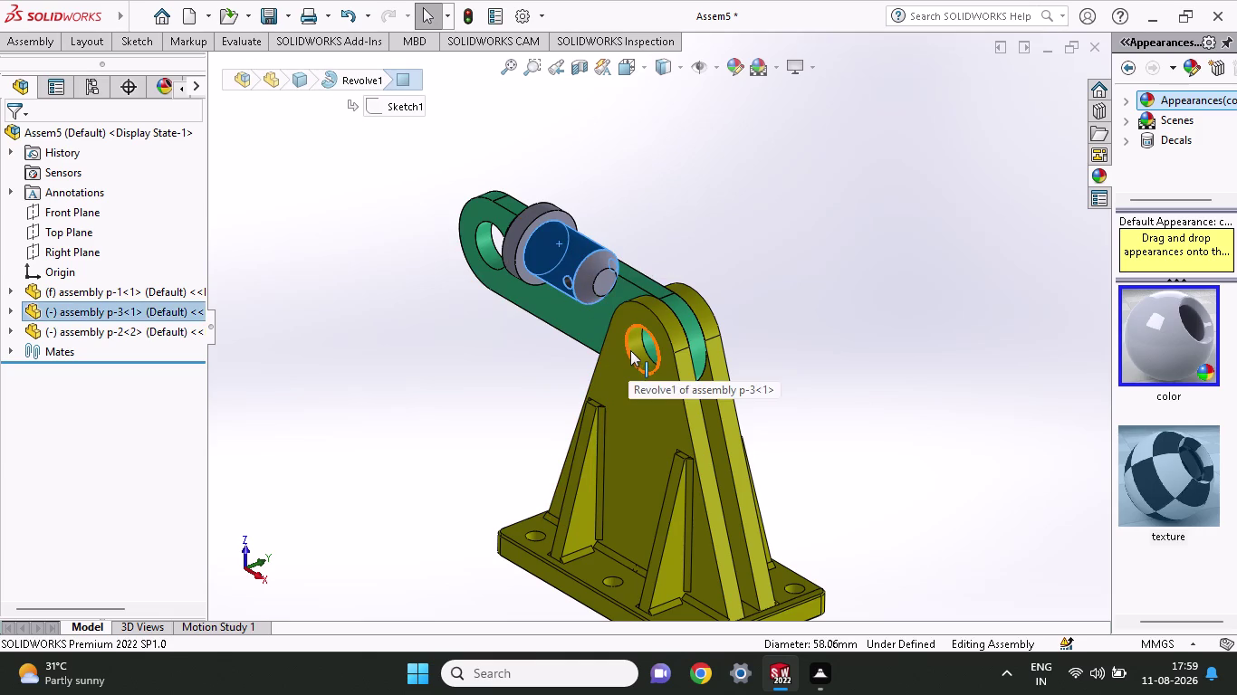
click(634, 347)
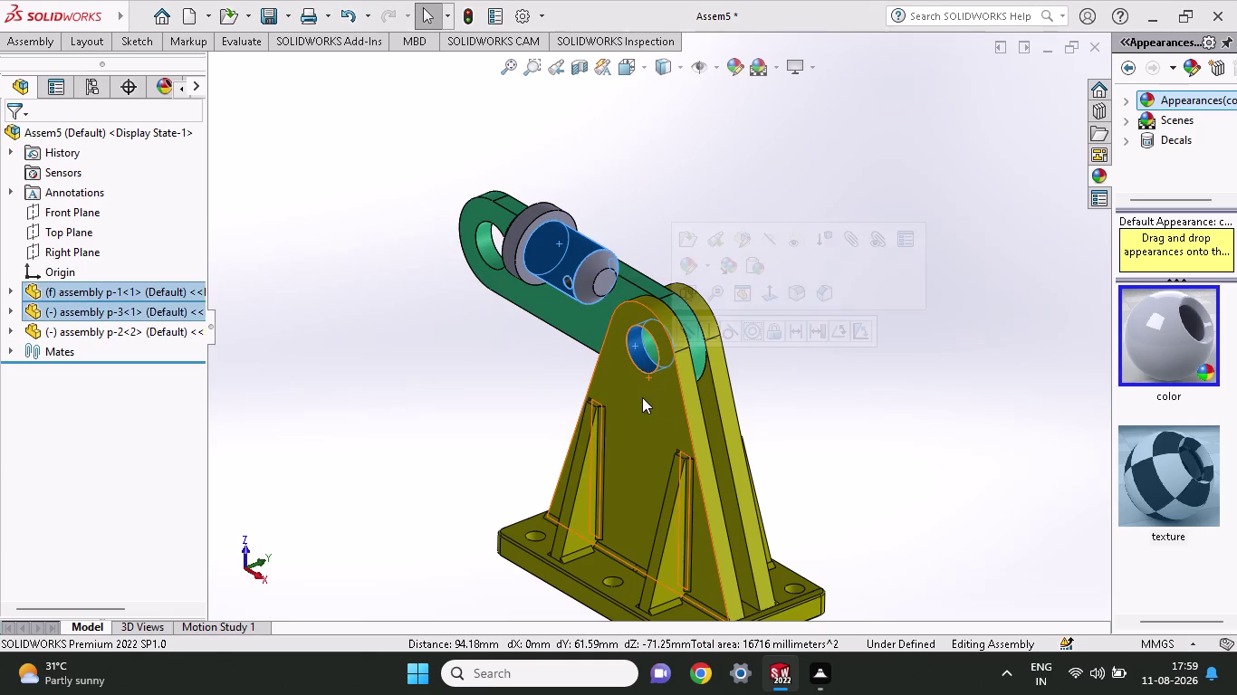
click(684, 335)
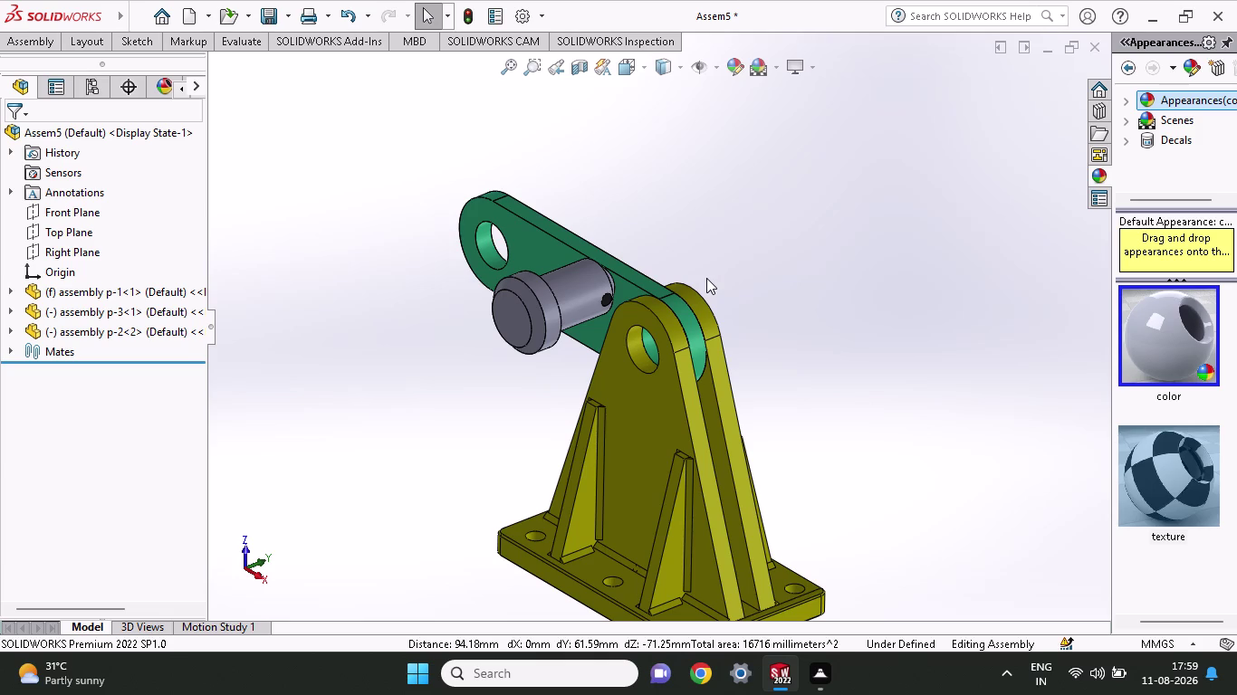
Undo the last change, pick the pin and bracket hole faces, then clear them.
key(ctrl+z)
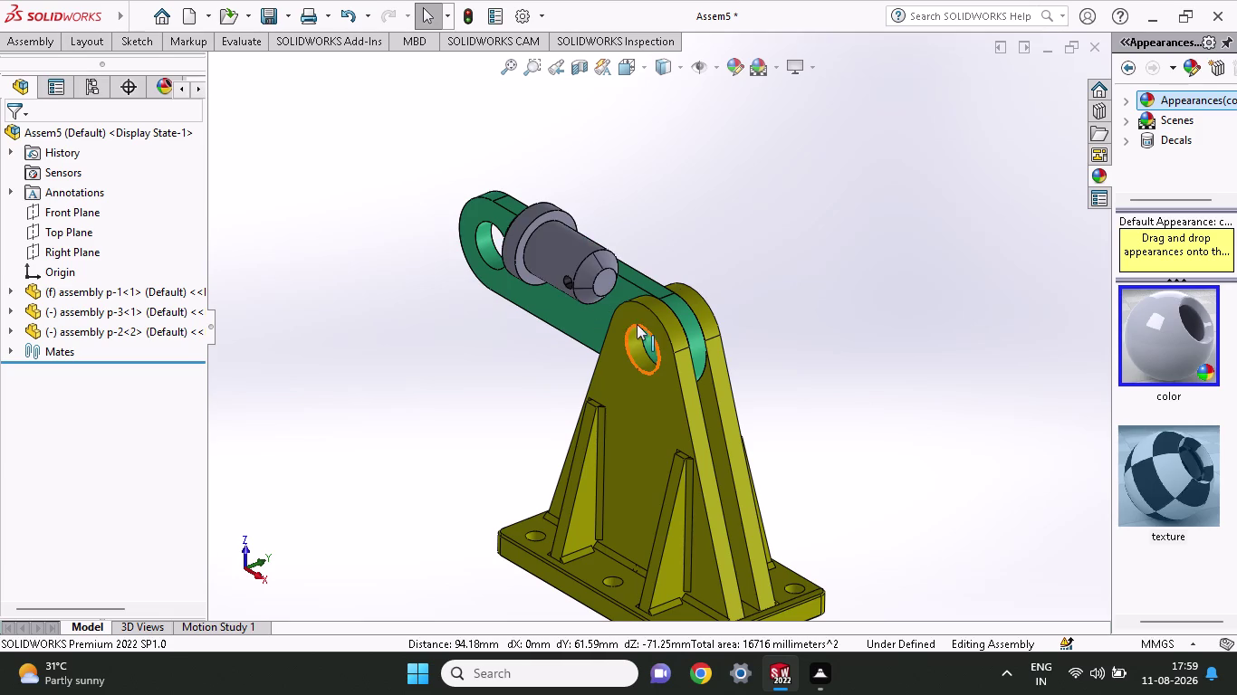
click(560, 255)
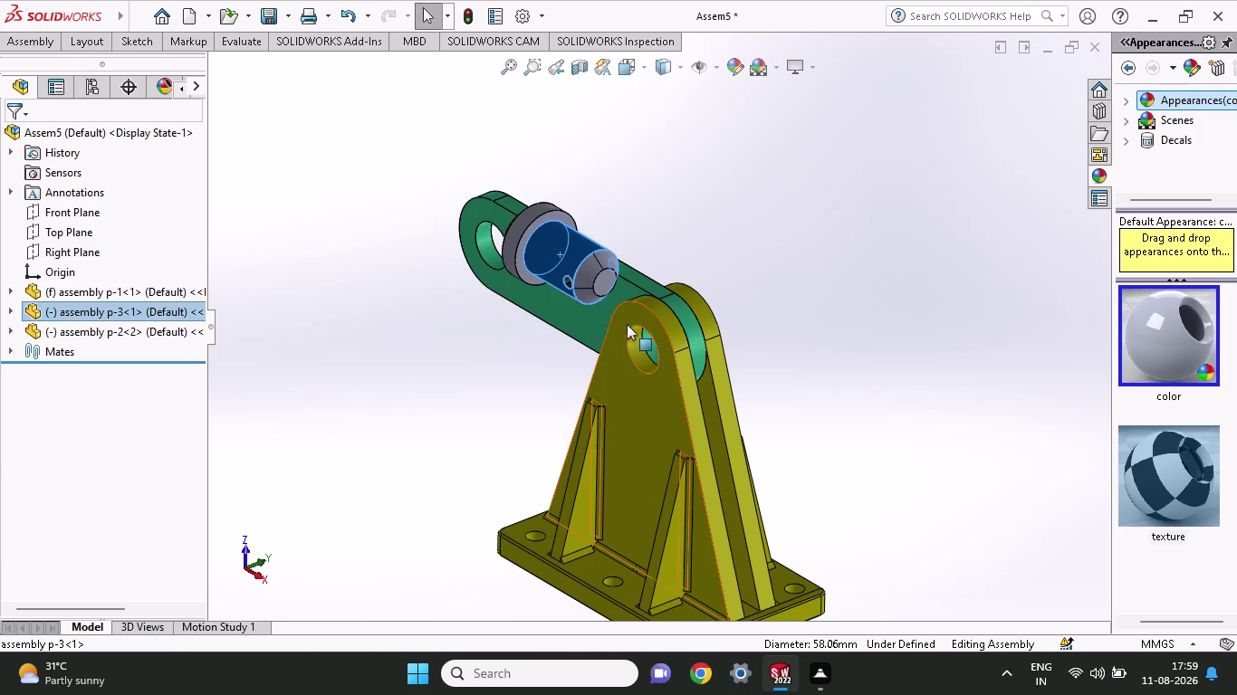
click(639, 340)
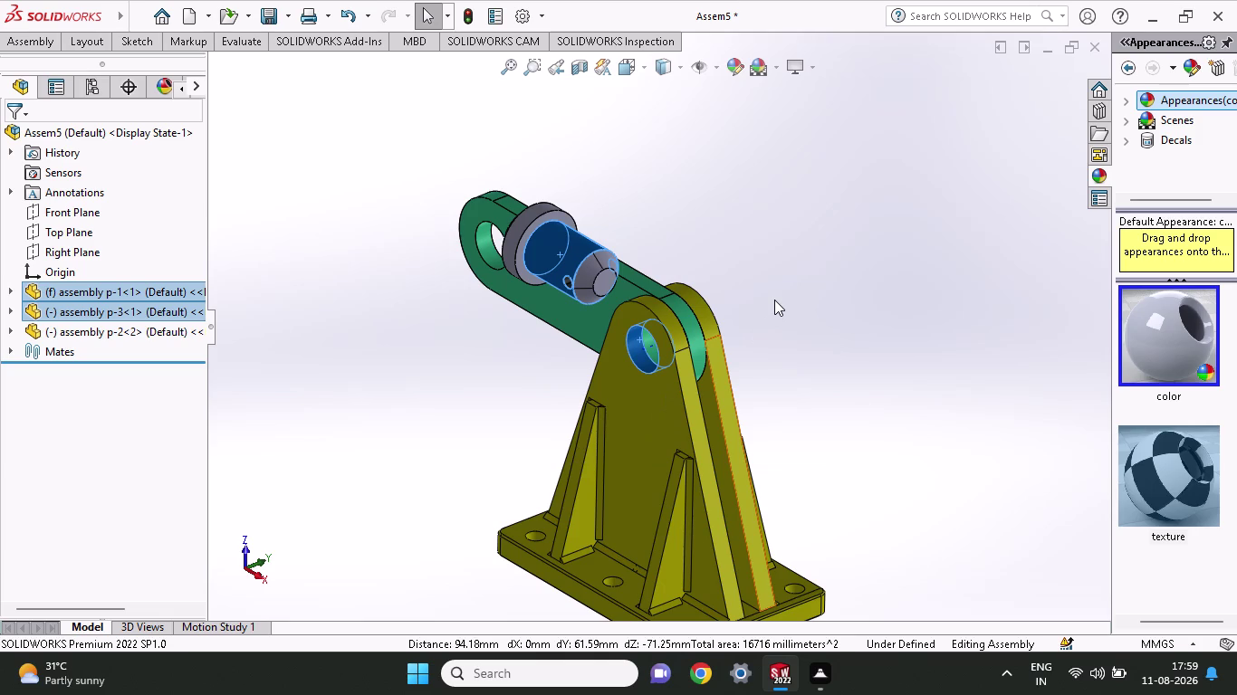
key(Escape)
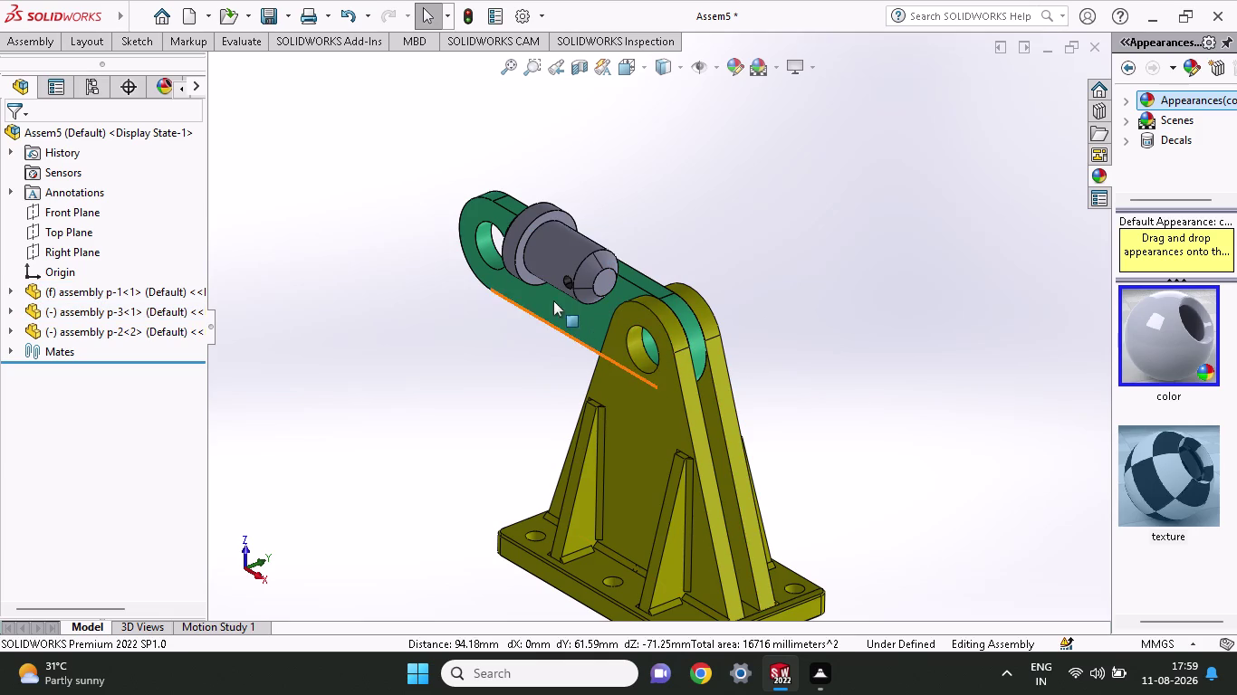
Mate the pin concentric with the bracket hole, then undo that mate.
click(559, 244)
click(636, 349)
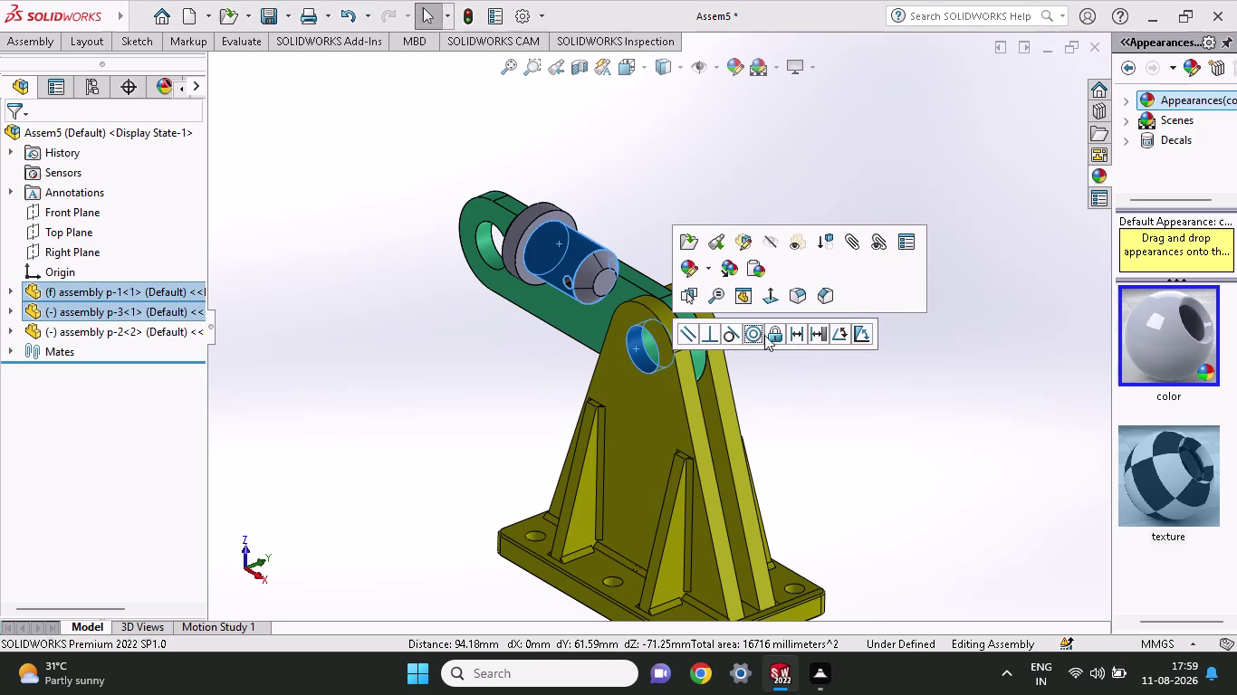
click(757, 335)
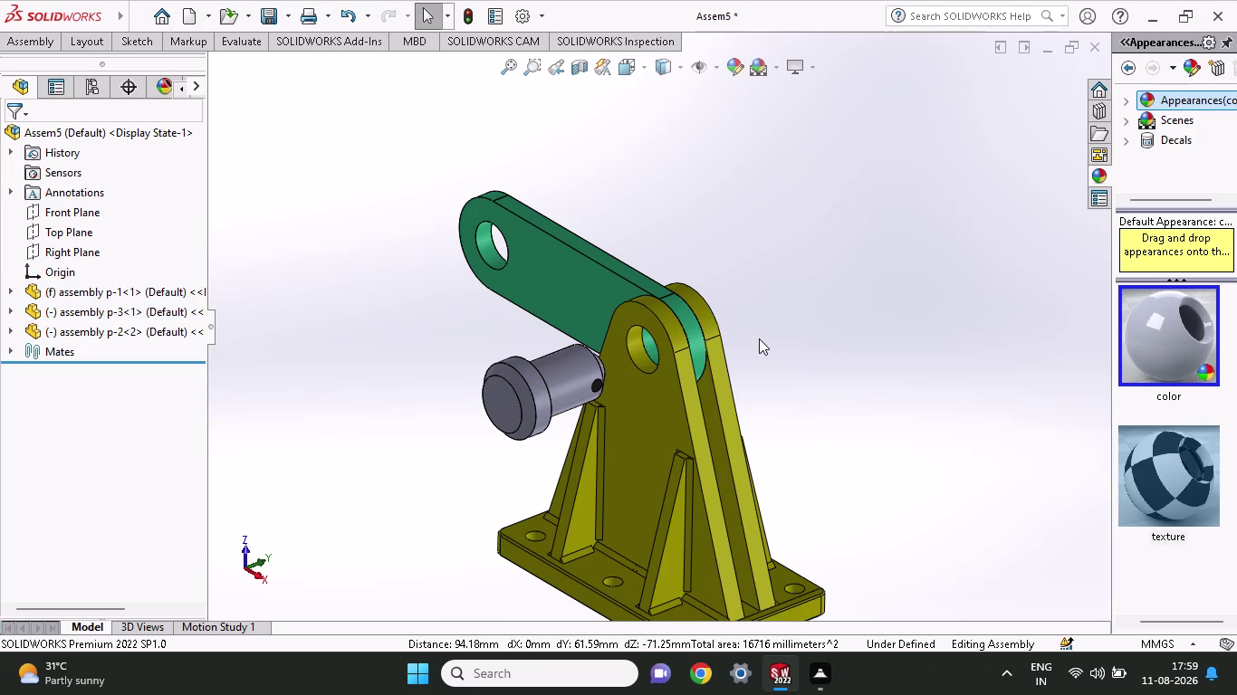
key(Escape)
key(ctrl+z)
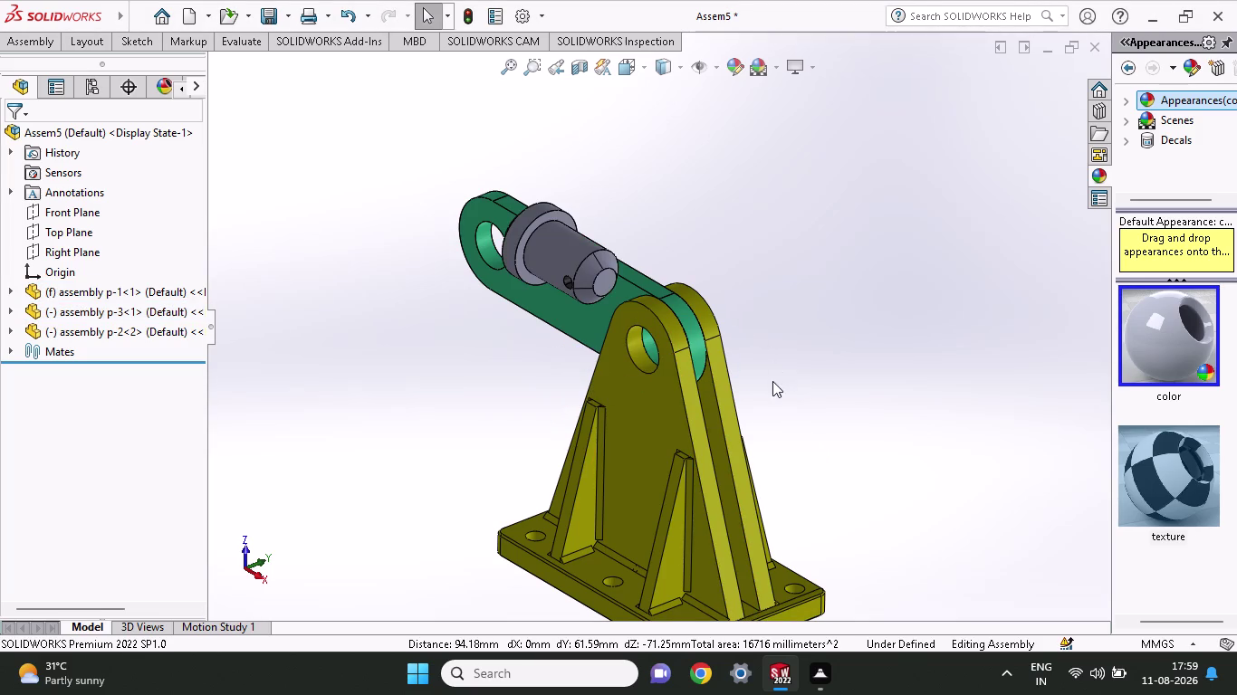
Reselect the bracket hole and pin faces, reapply Concentric, and select the pin.
click(641, 359)
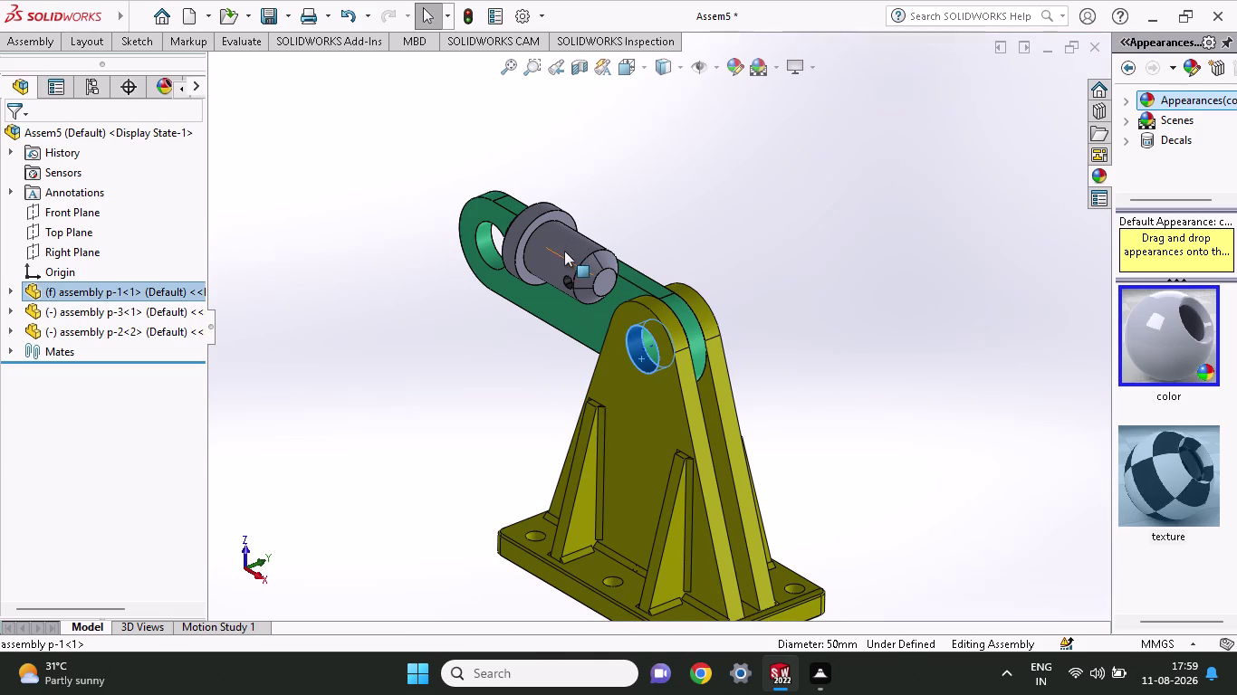
click(565, 251)
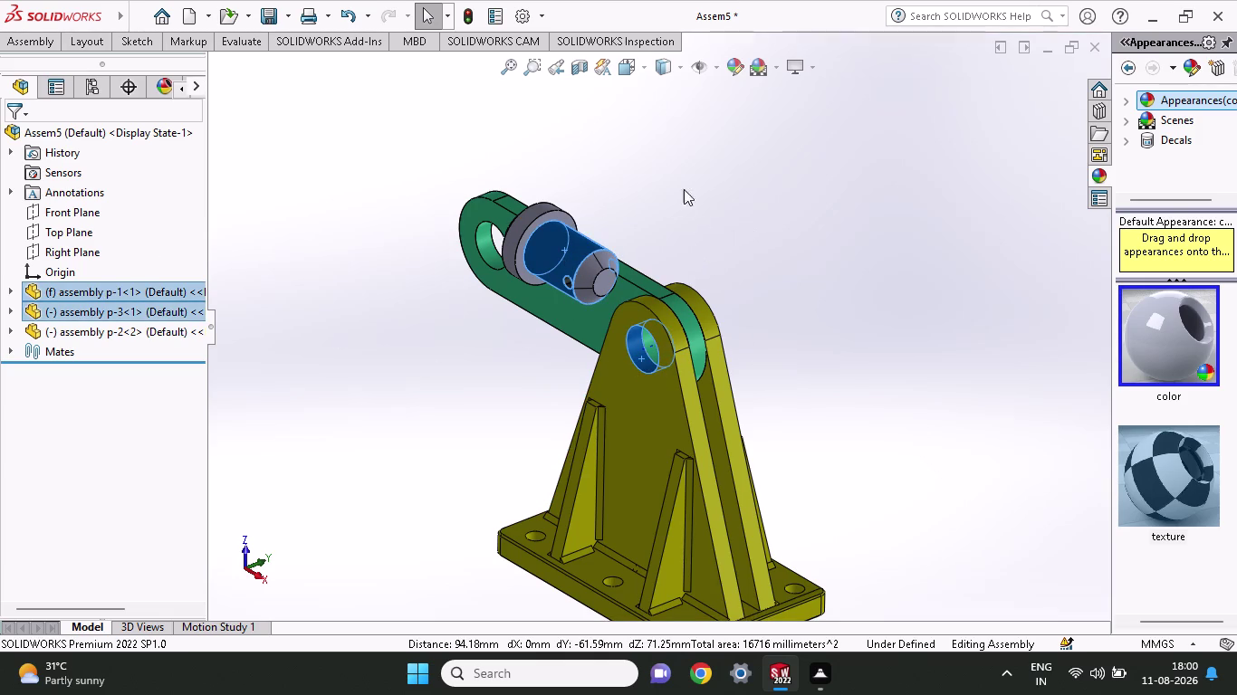
click(640, 188)
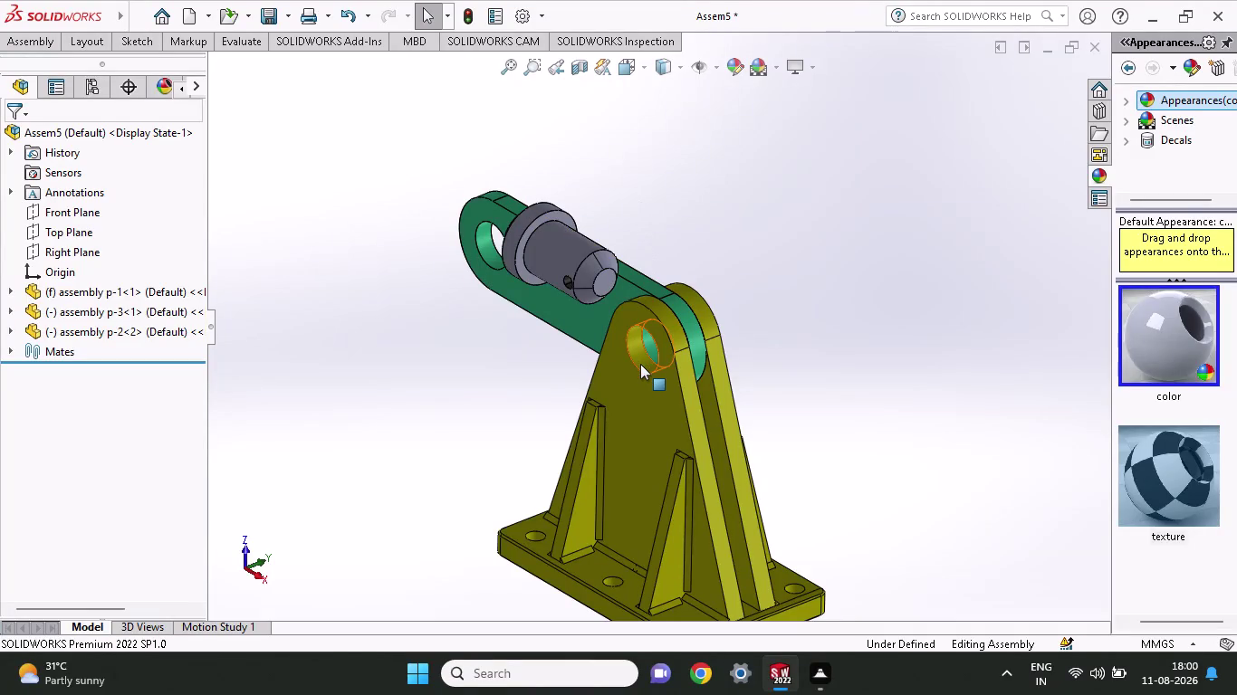
click(642, 363)
click(566, 242)
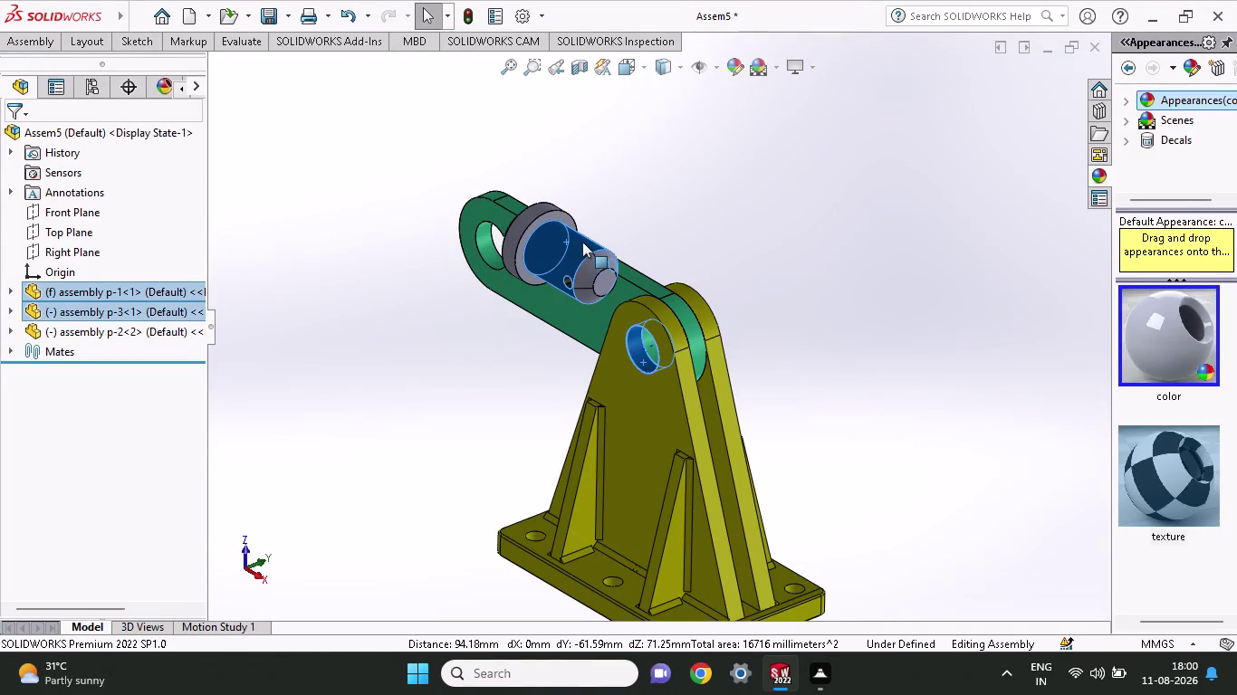
click(679, 221)
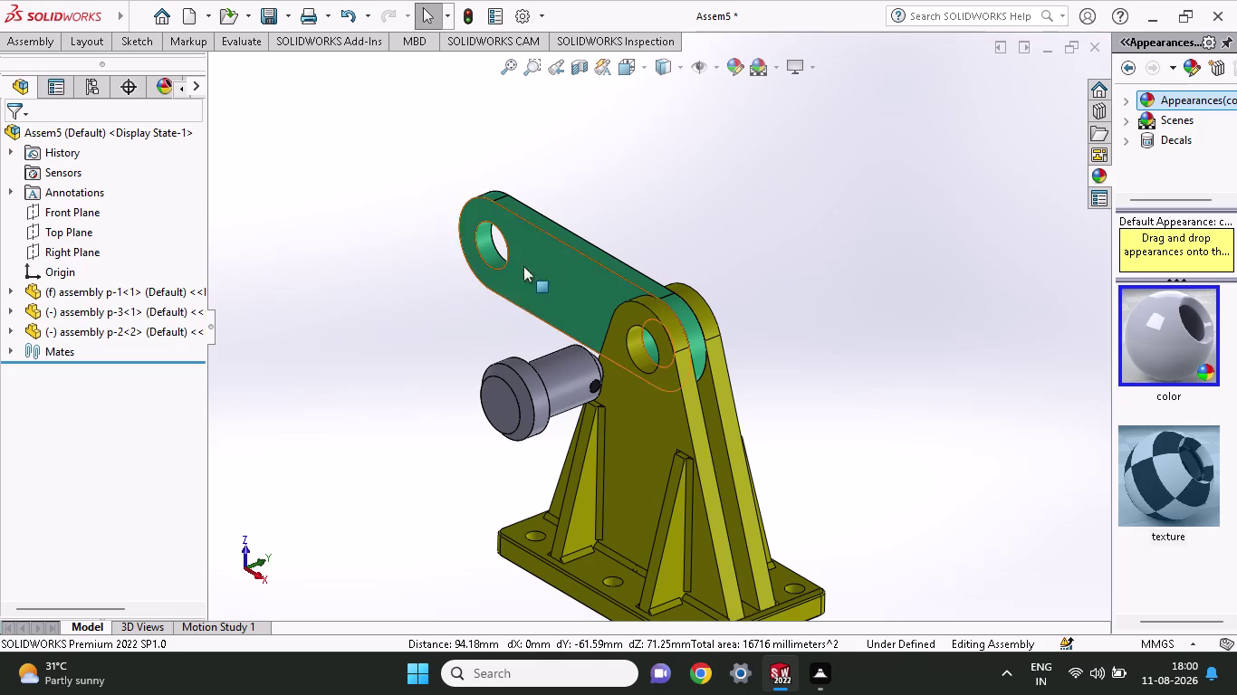
click(572, 370)
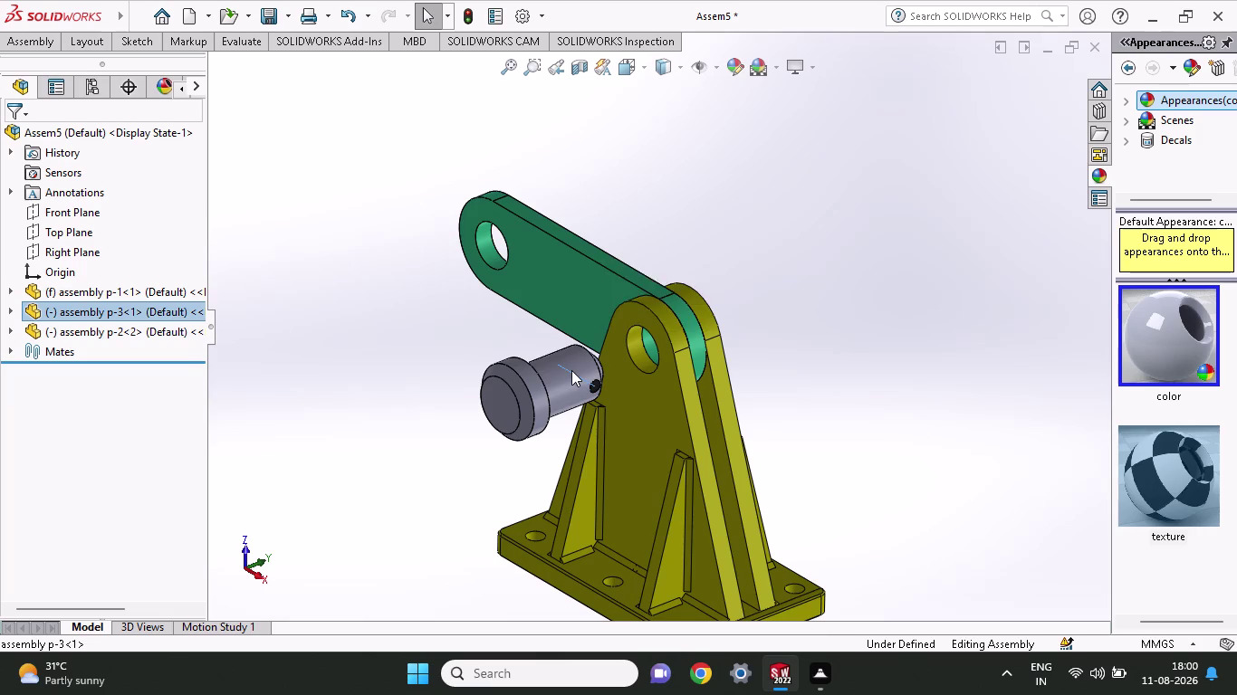
click(558, 380)
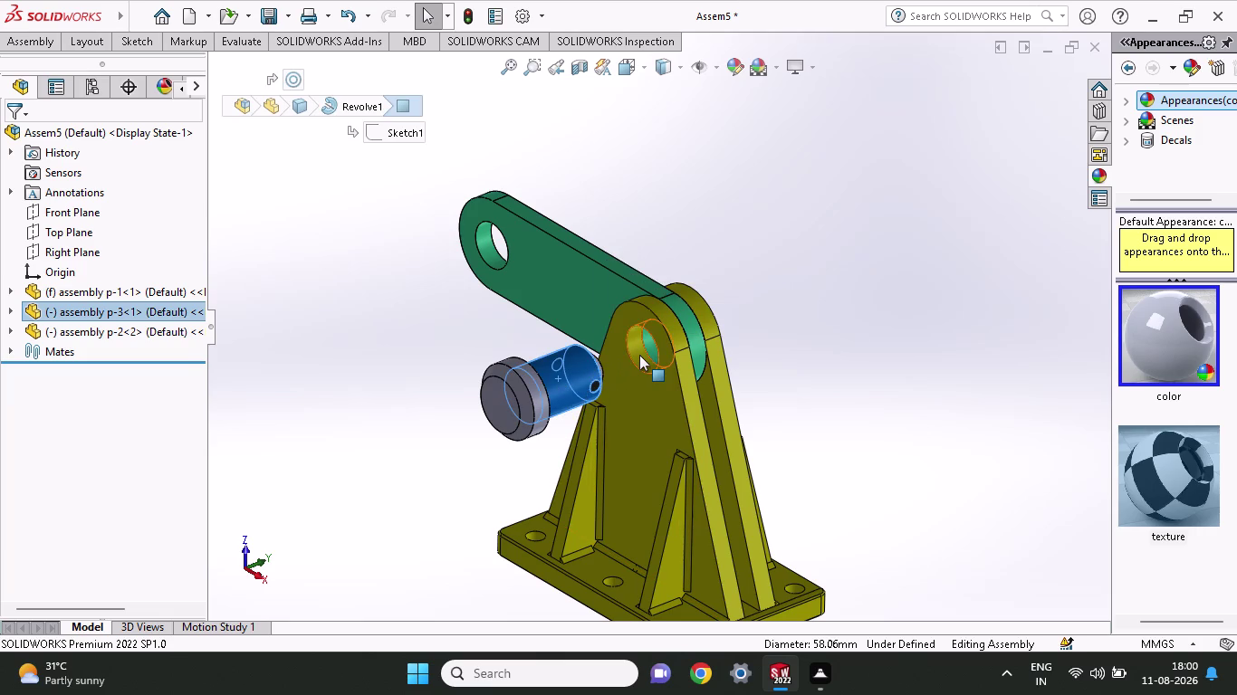
click(640, 355)
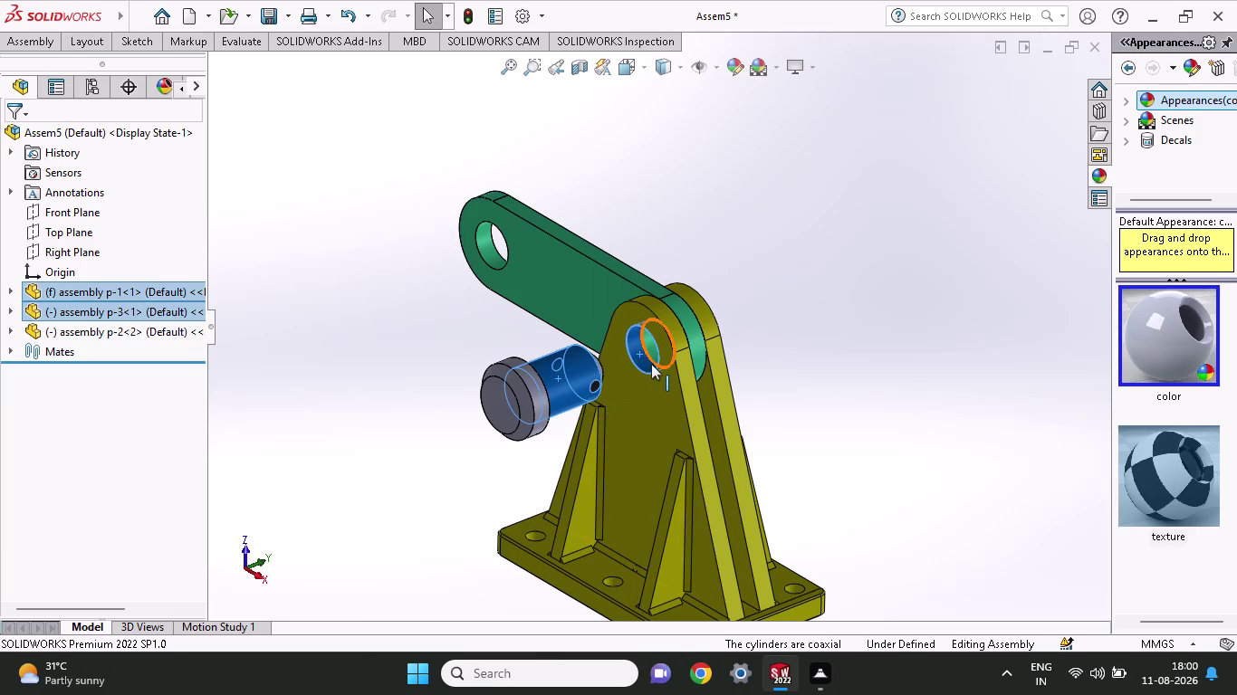
key(Escape)
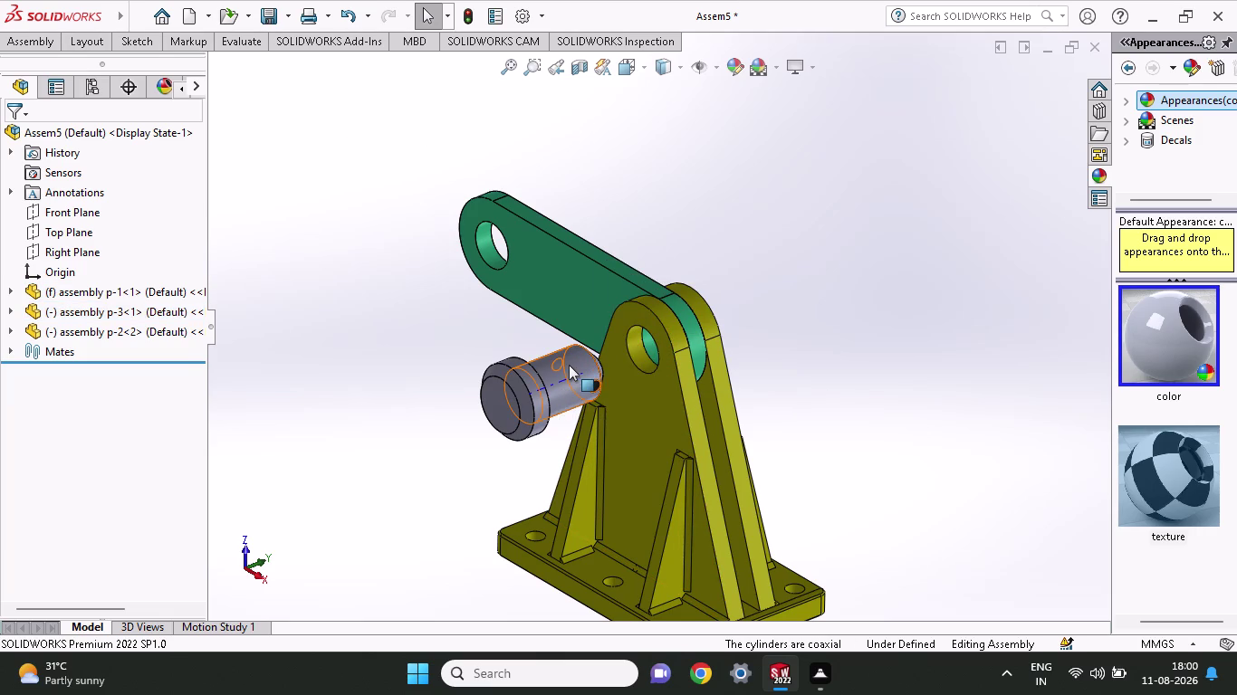
click(569, 365)
click(631, 354)
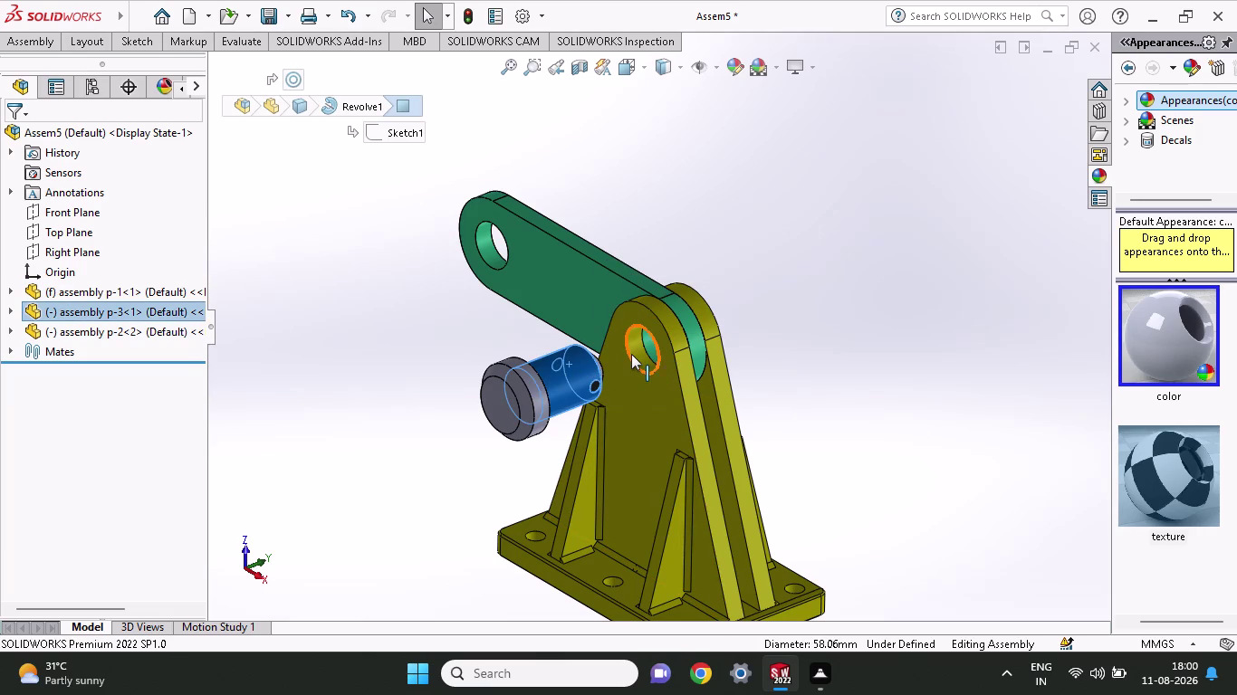
click(642, 348)
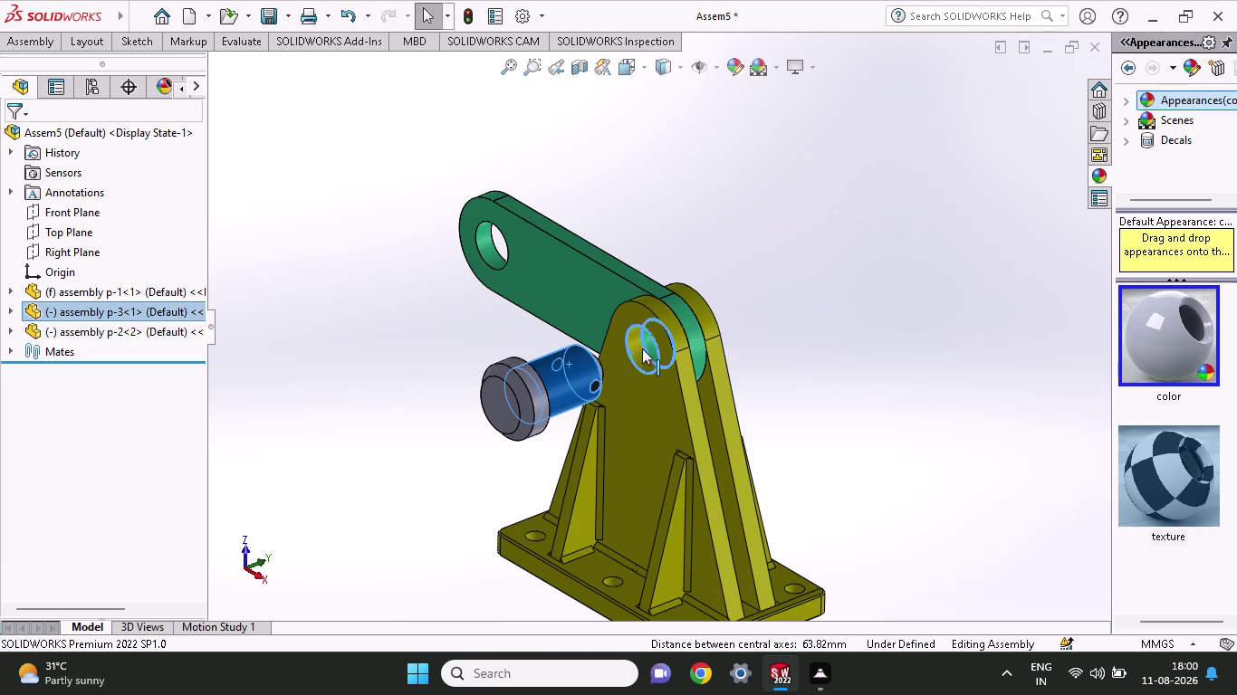
click(642, 359)
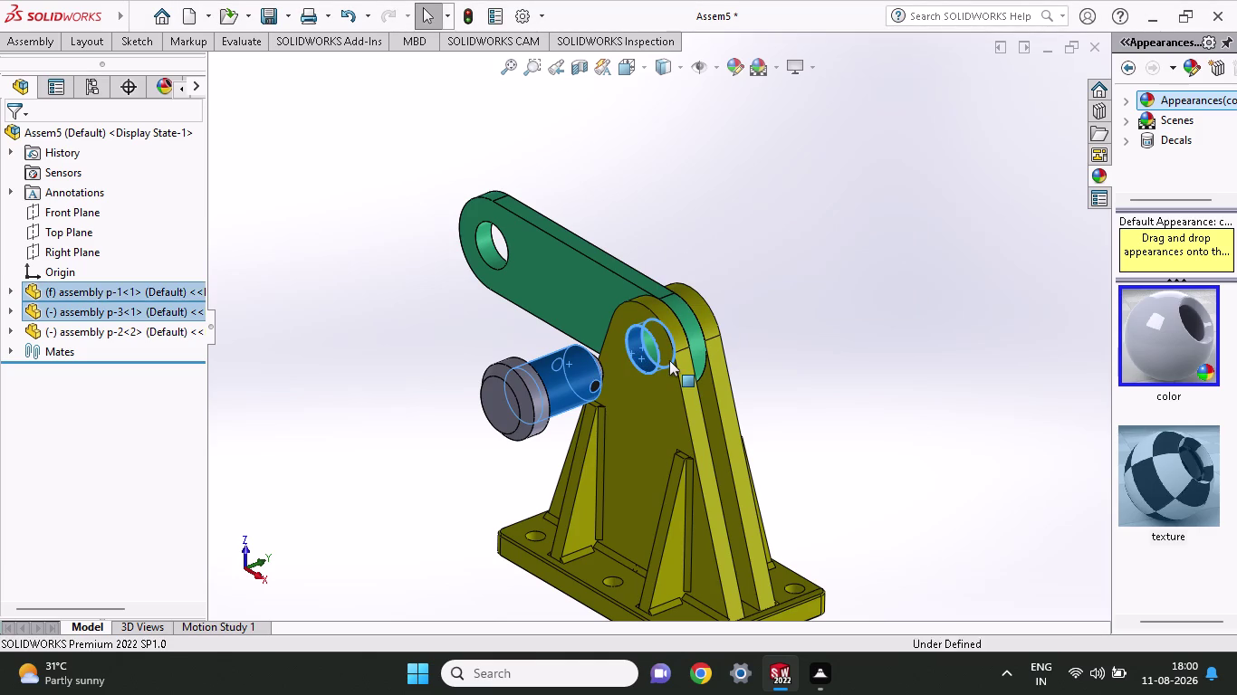
key(Escape)
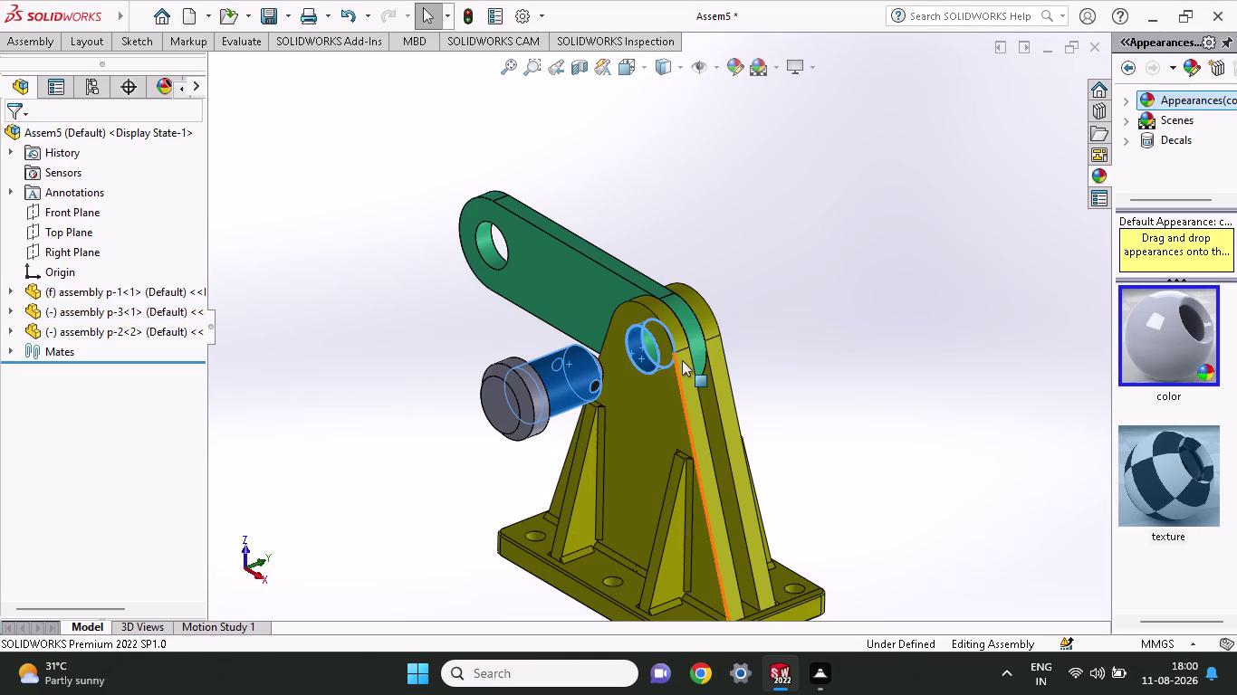
key(Escape)
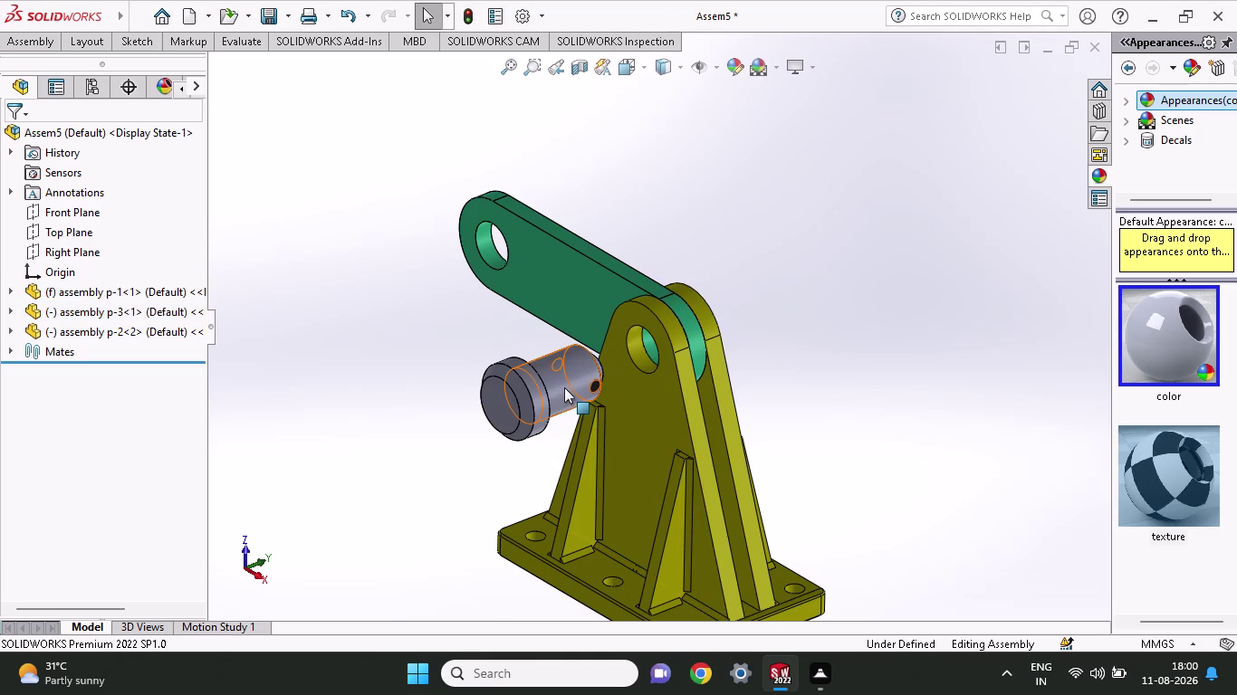
click(564, 387)
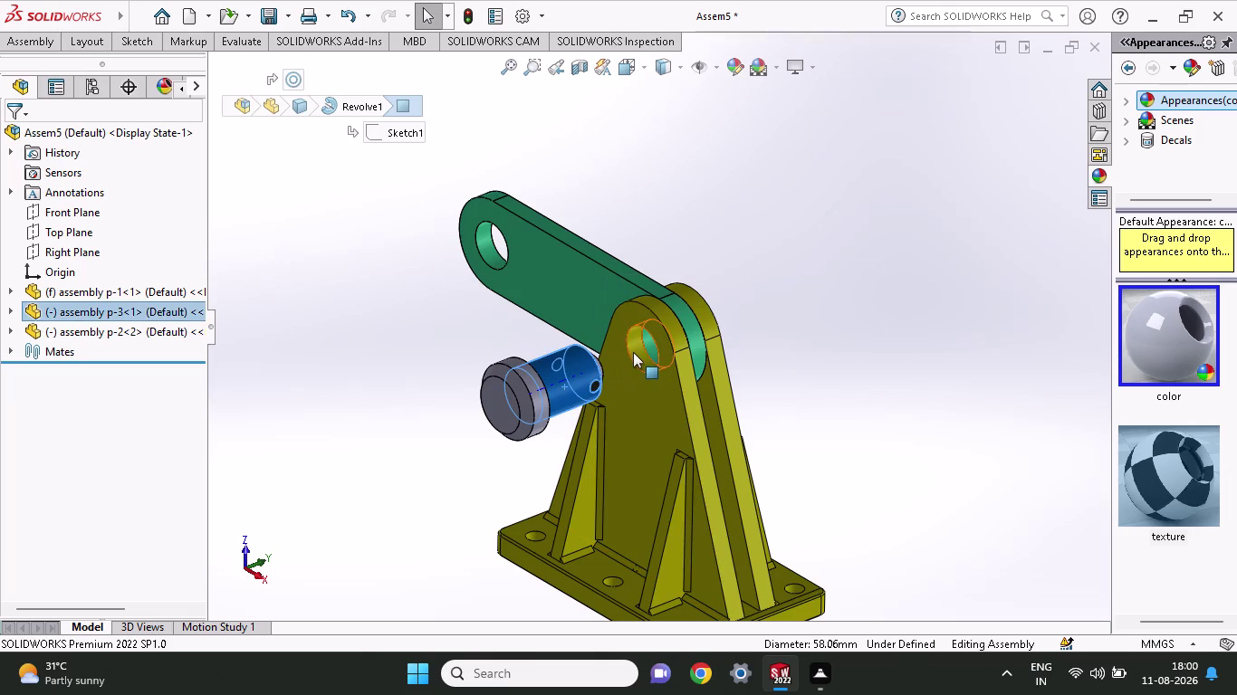
click(635, 351)
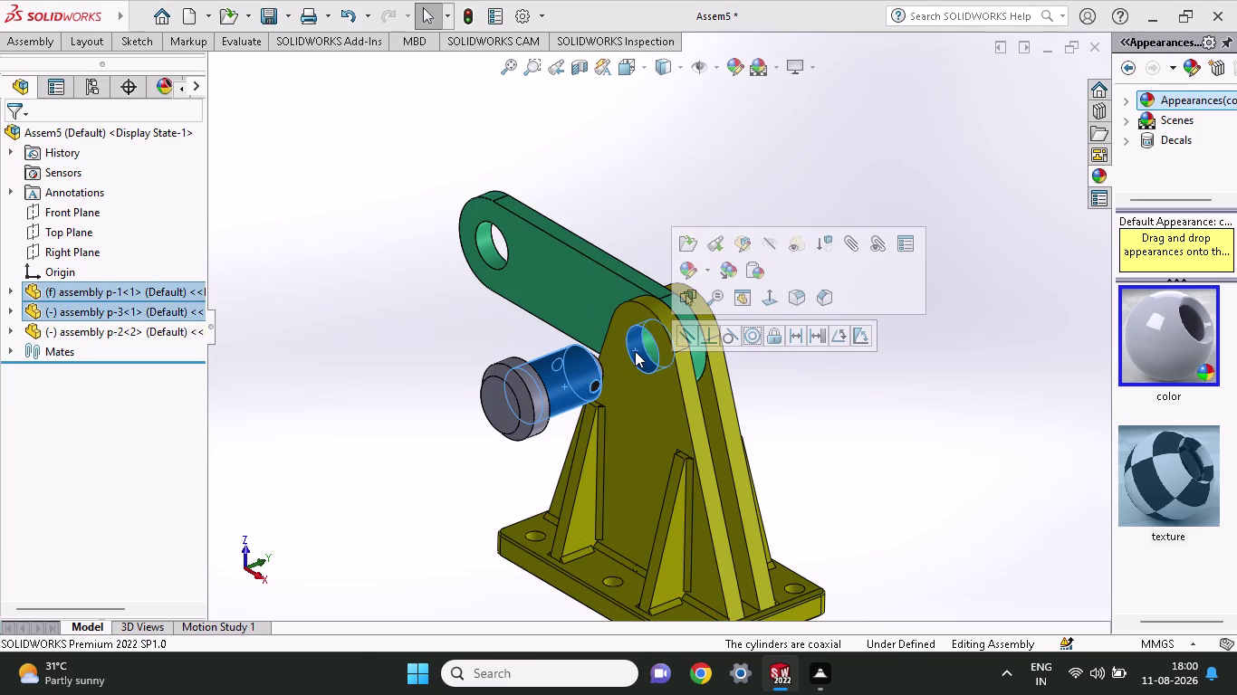
click(748, 340)
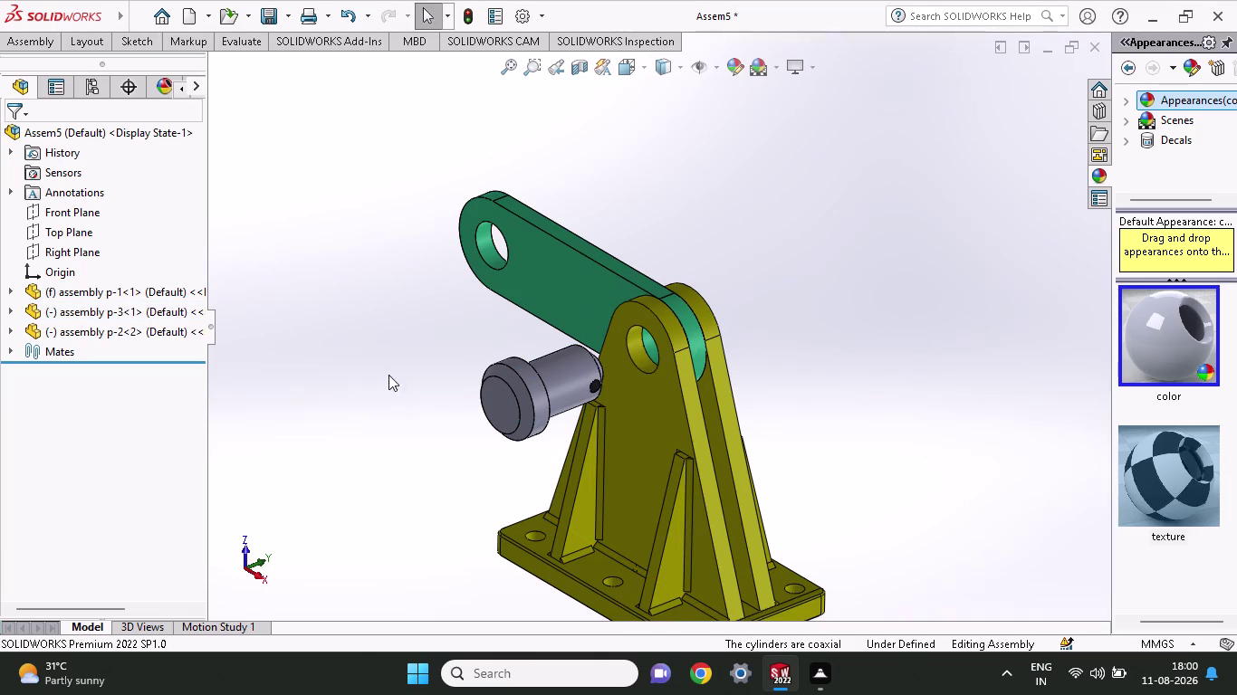
scroll(down, 3)
Orbit the assembly, cancel the view animation, and undo the last two changes.
middle_drag(412, 437, 458, 414)
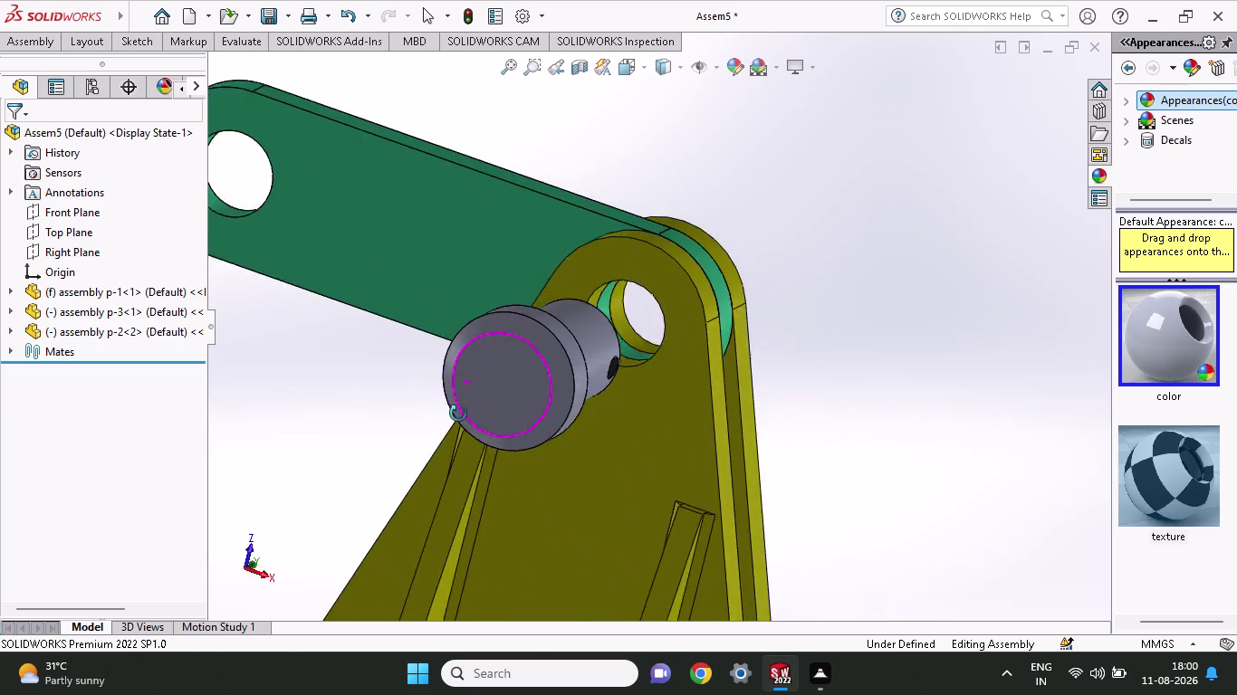
middle_drag(458, 414, 403, 444)
scroll(up, 3)
key(Escape)
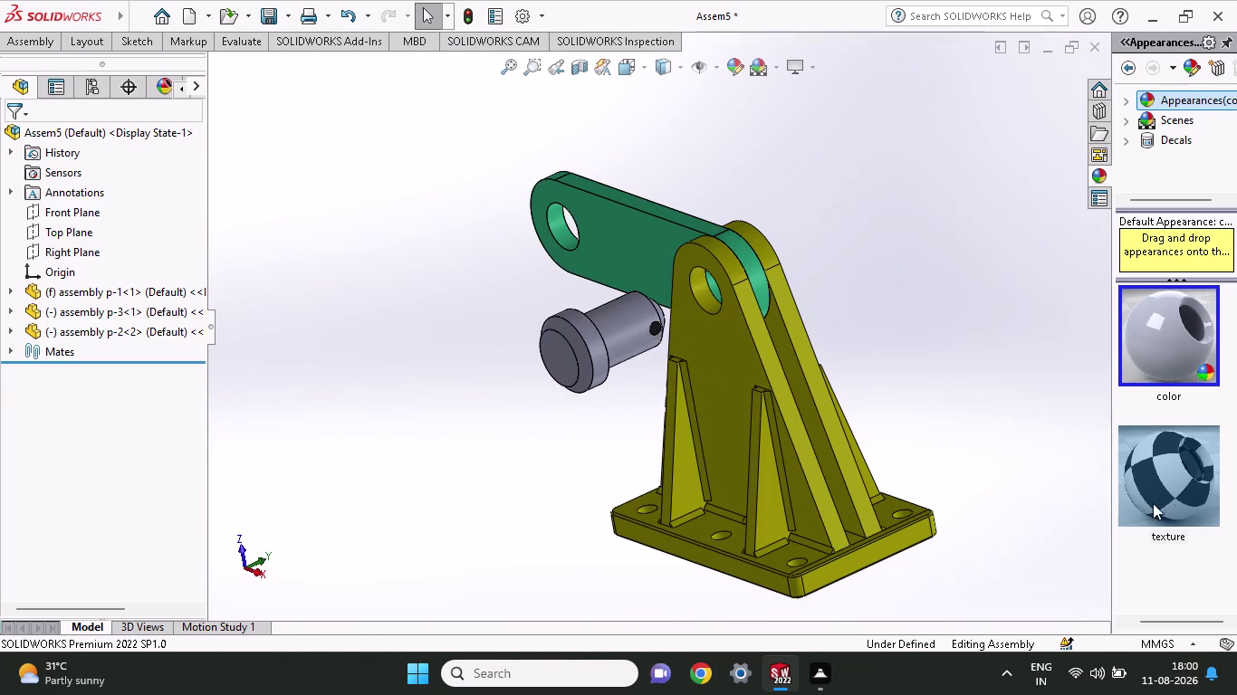
key(ctrl+z)
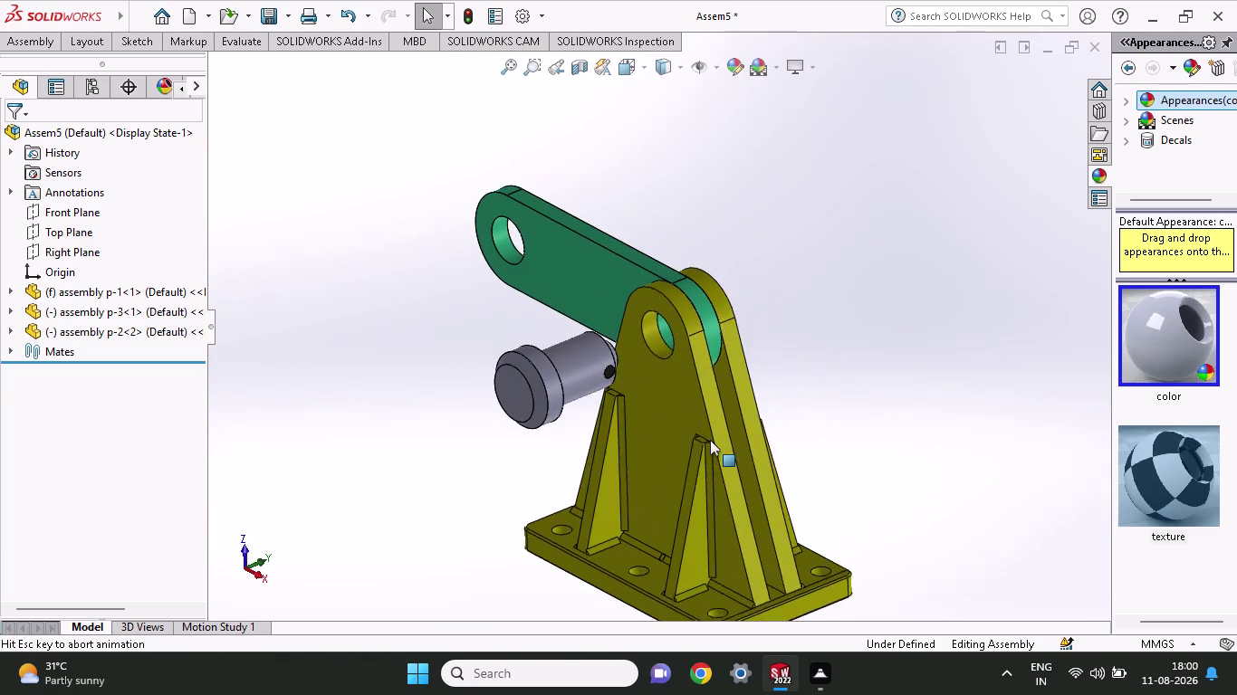
key(ctrl+z)
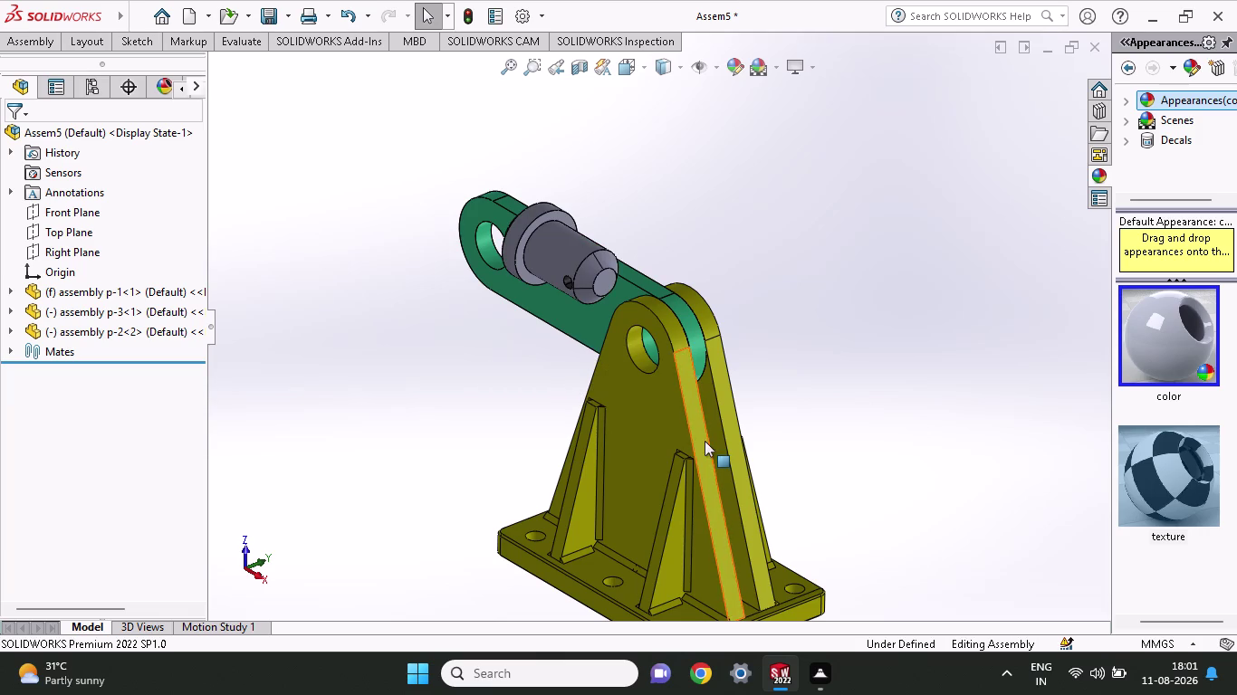
Pick the pin's cylindrical face and the bracket hole face, then clear the selection.
click(564, 255)
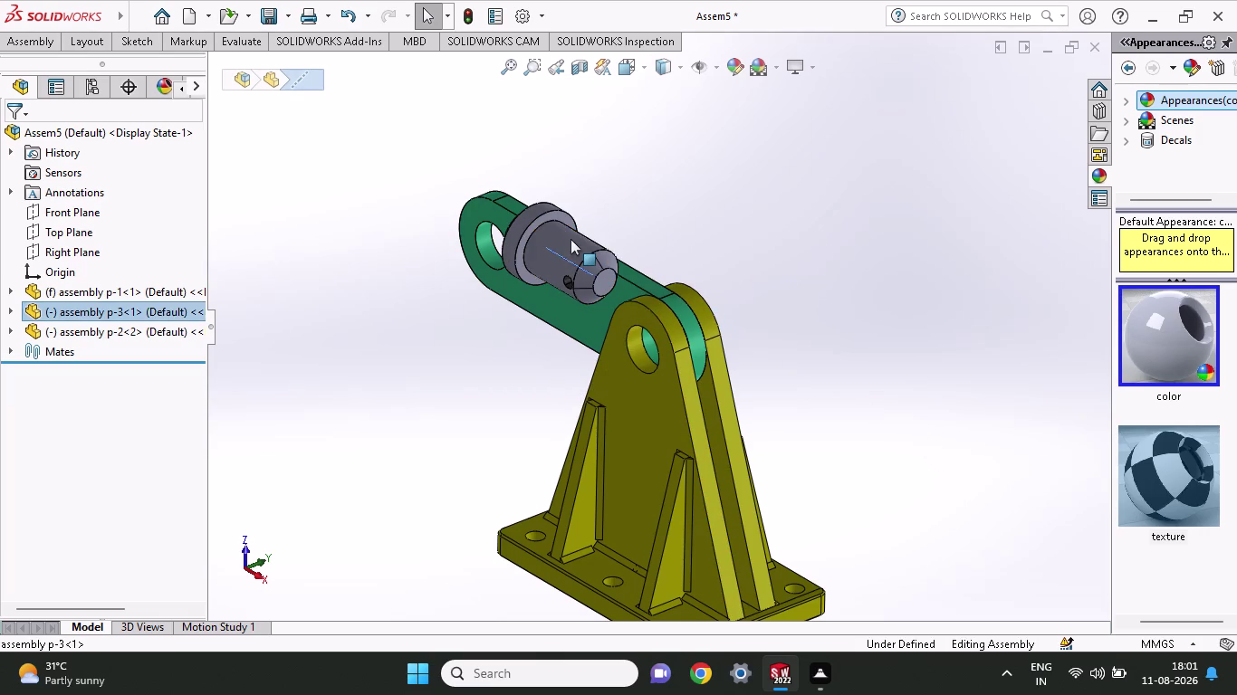
click(570, 236)
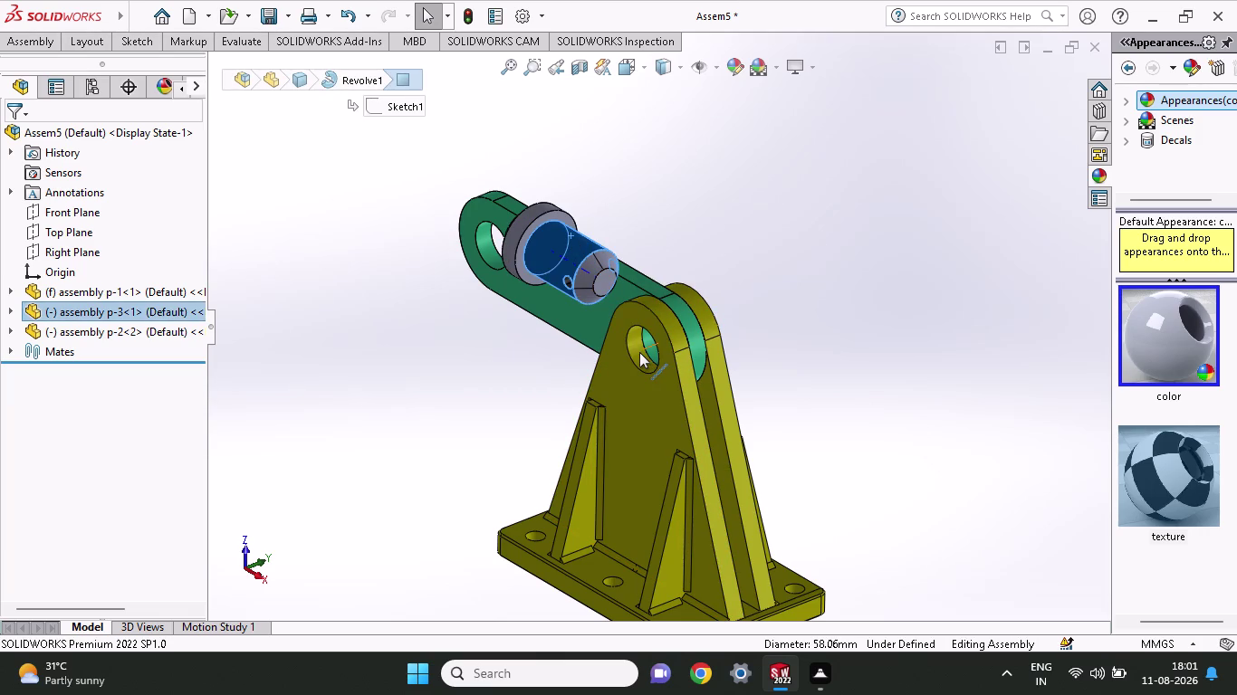
click(640, 352)
click(639, 352)
scroll(down, 3)
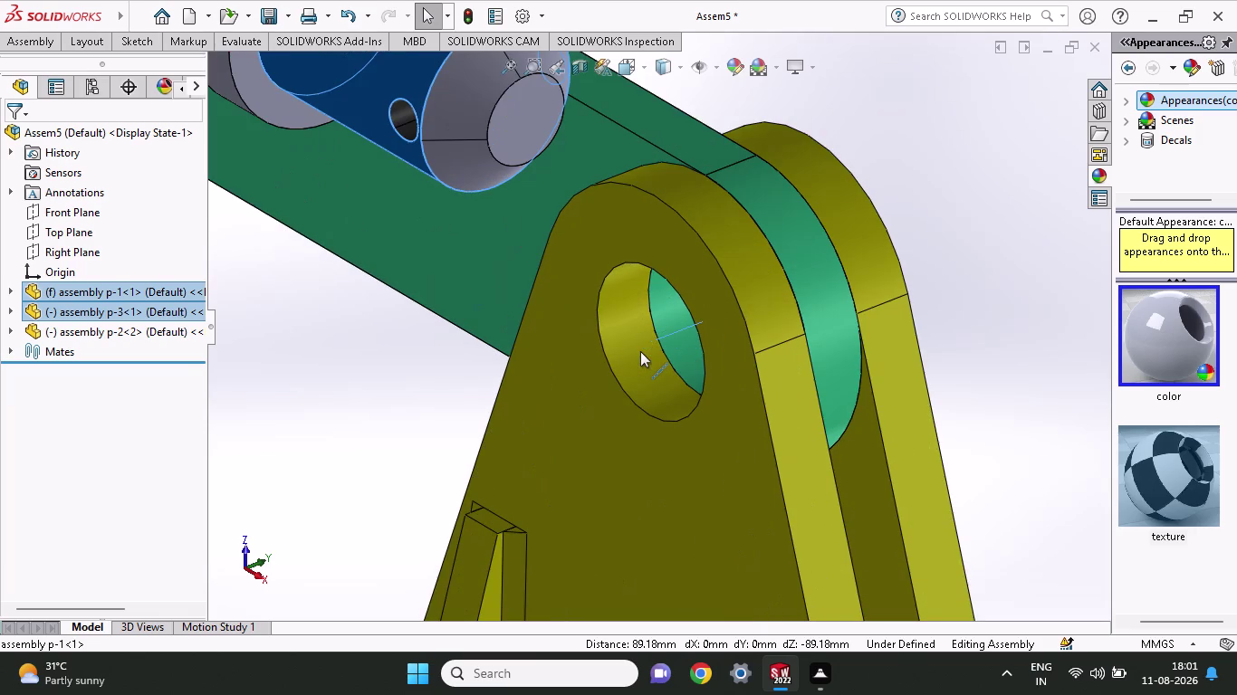
click(641, 351)
scroll(up, 3)
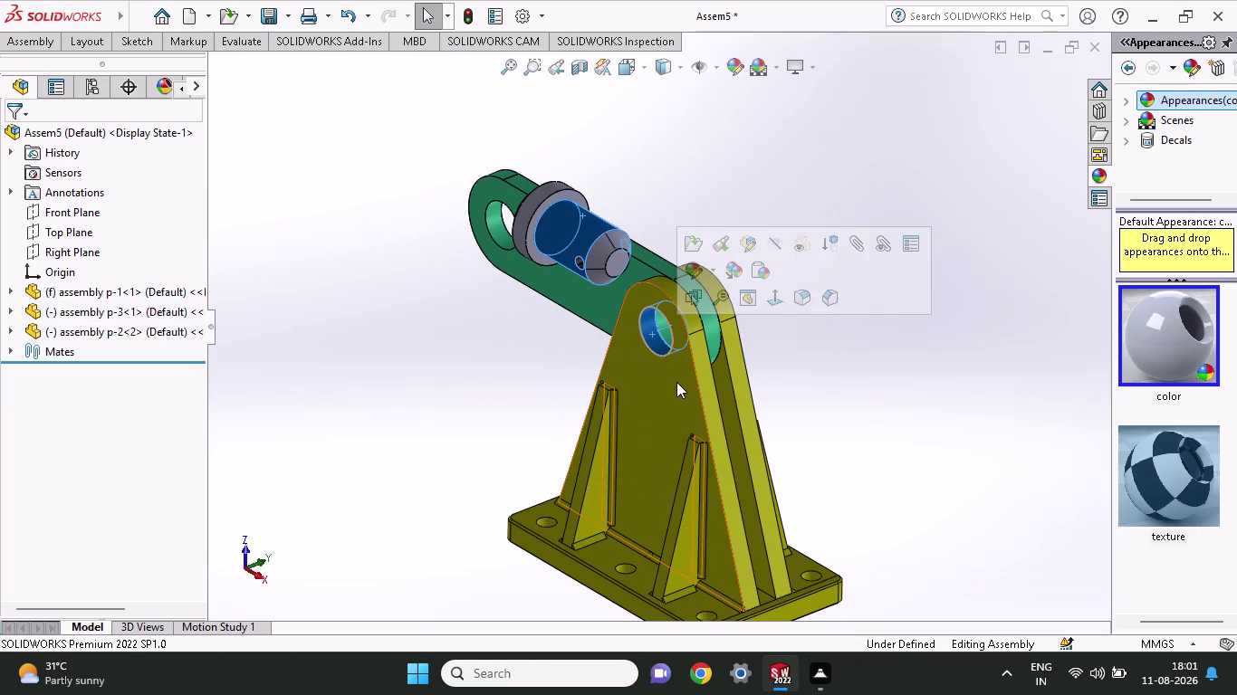
key(Escape)
key(Escape)
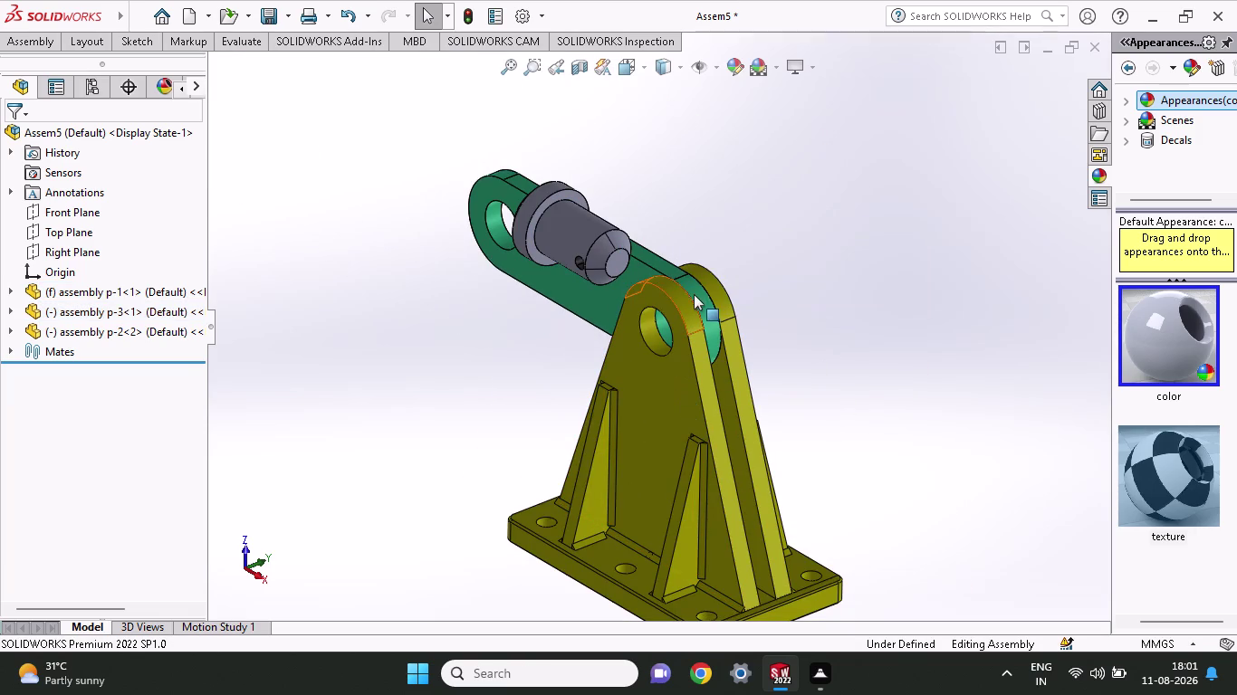
Mate the pin's cylindrical face concentric with the bracket hole and inspect the result.
click(569, 234)
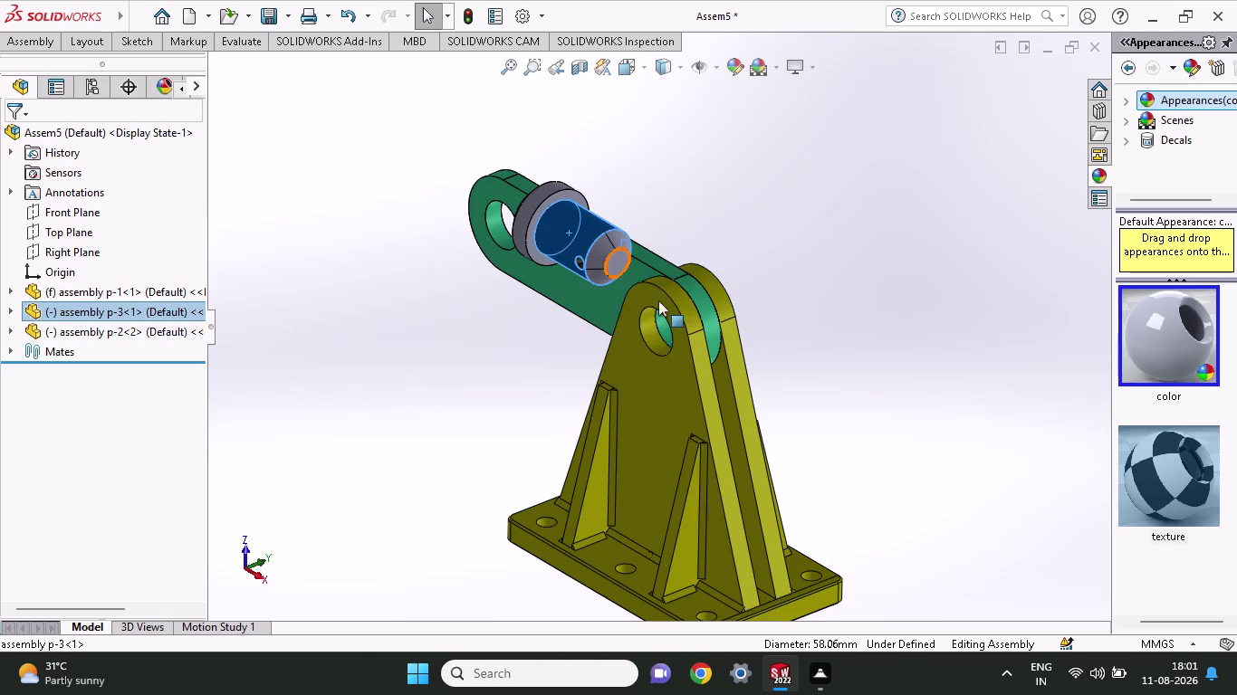
click(654, 331)
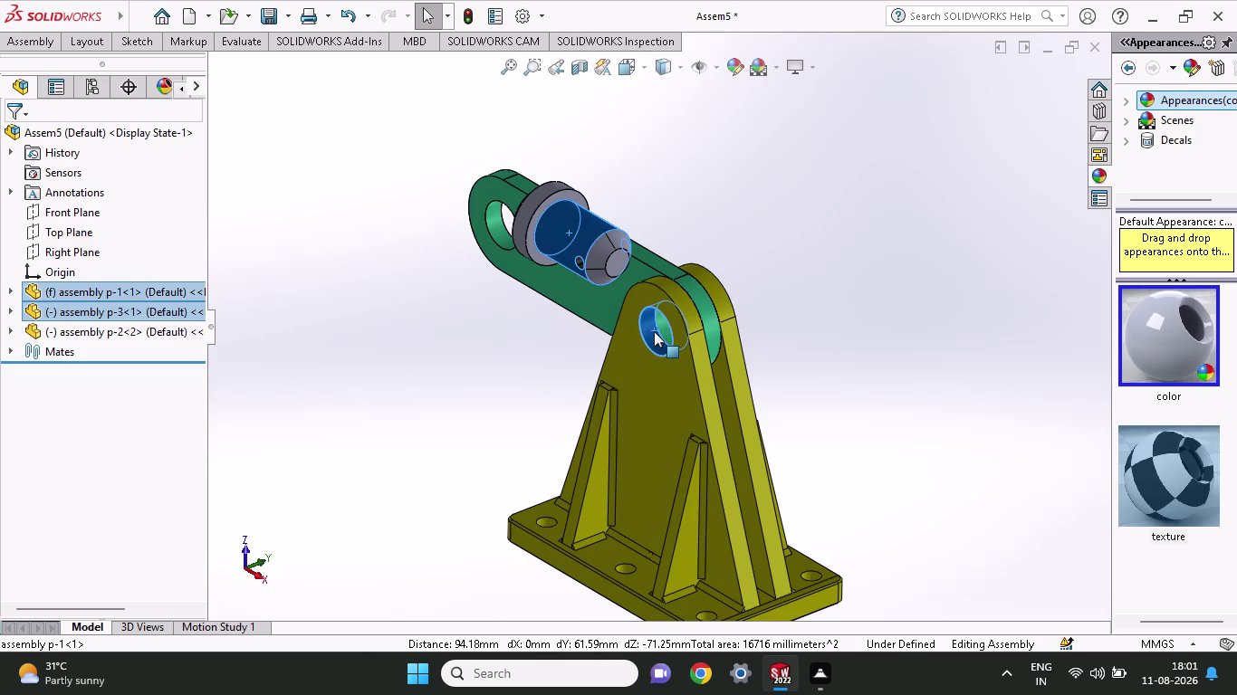
scroll(down, 3)
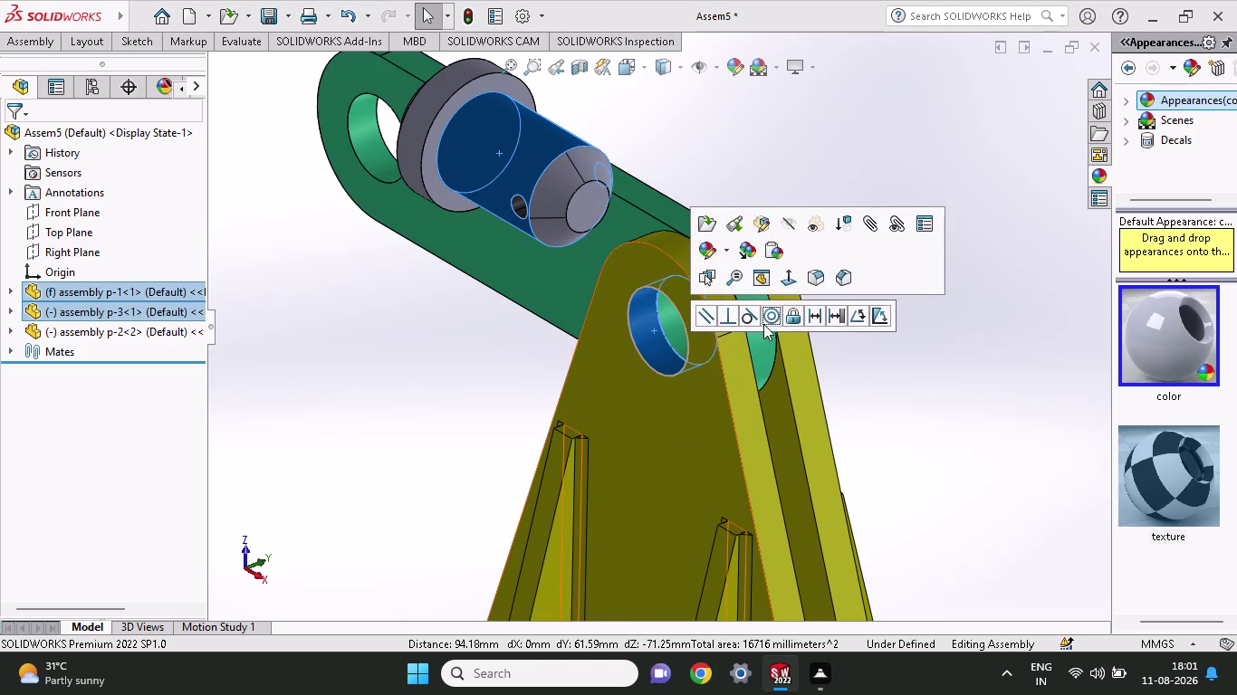
click(765, 317)
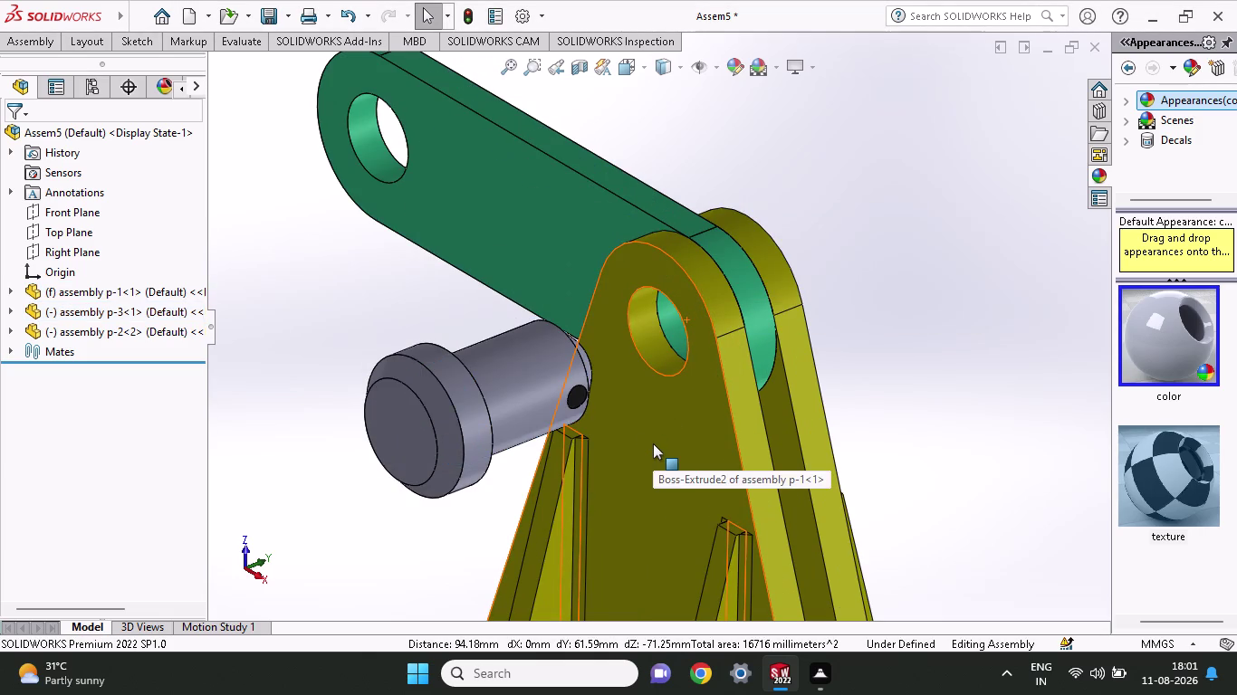
click(509, 385)
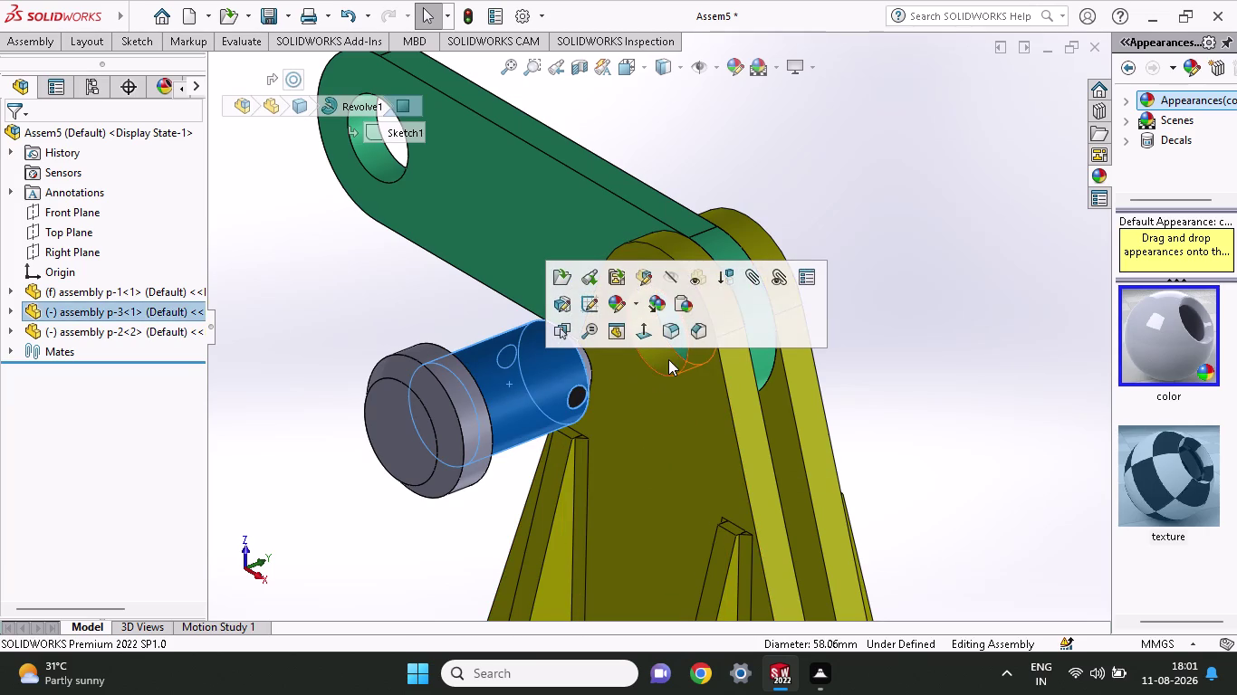
middle_drag(948, 294, 768, 360)
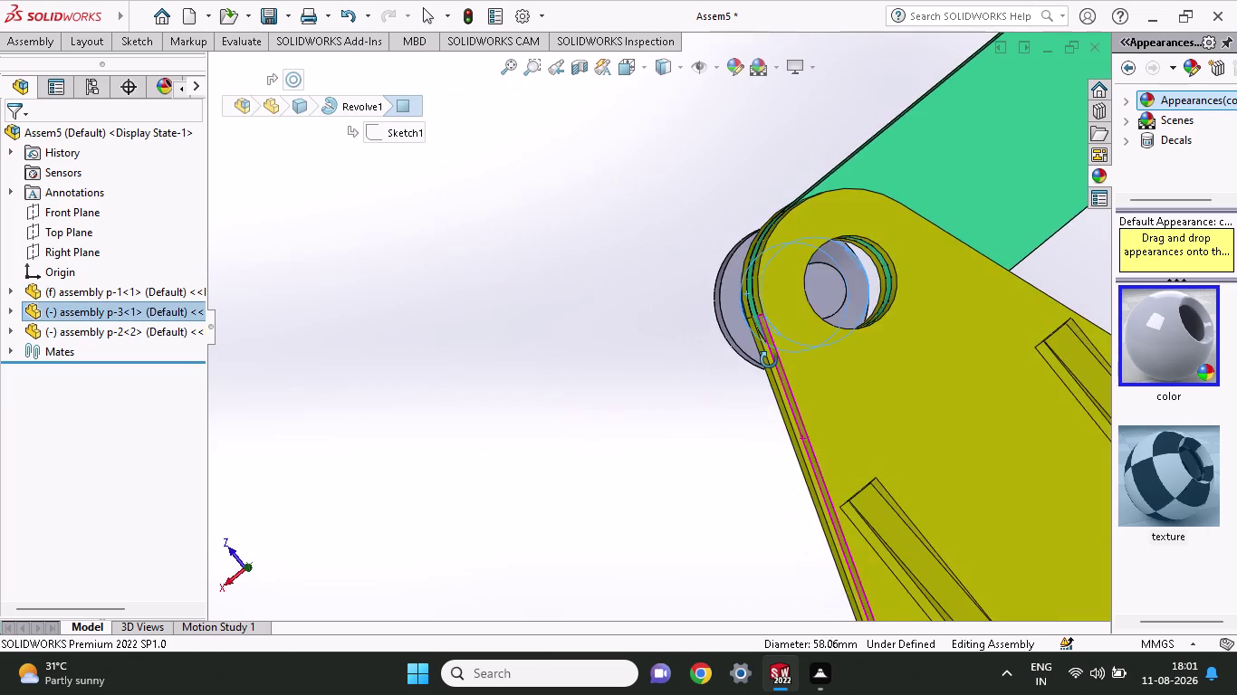
Orbit and zoom around the hole, then try a pin-to-hole mate and cancel it.
middle_drag(769, 360, 1017, 351)
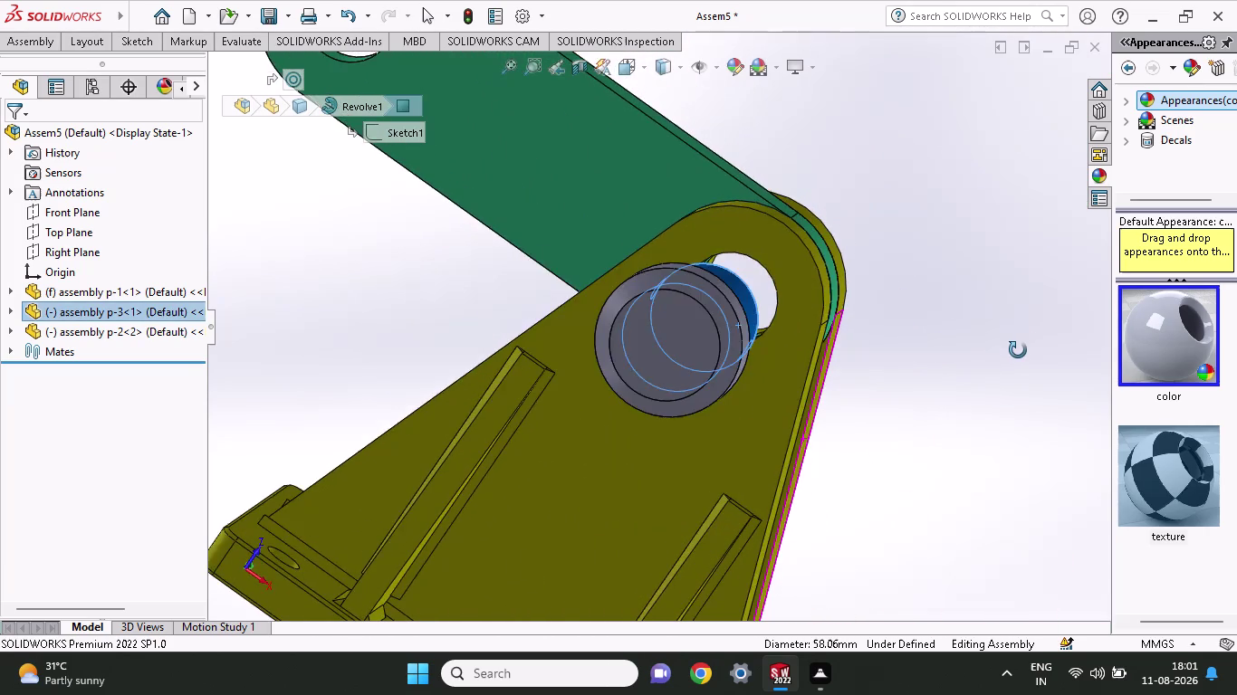
middle_drag(1018, 350, 1026, 372)
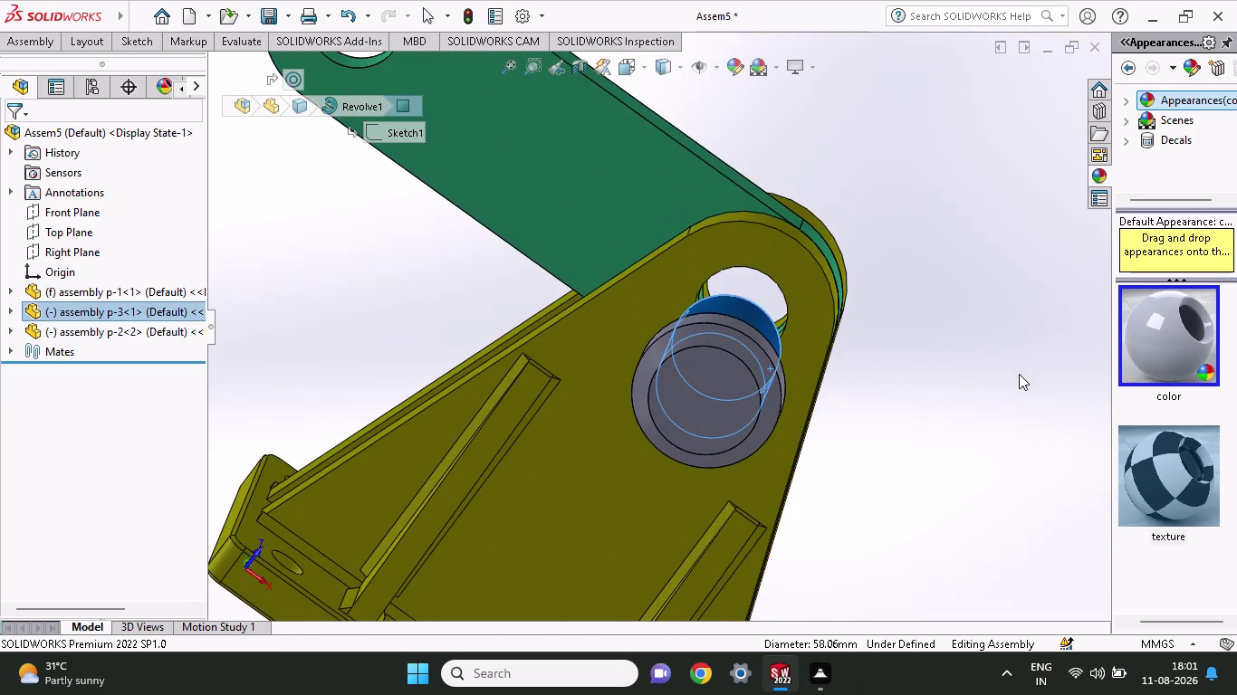
scroll(up, 3)
scroll(up, 3)
middle_drag(972, 379, 898, 393)
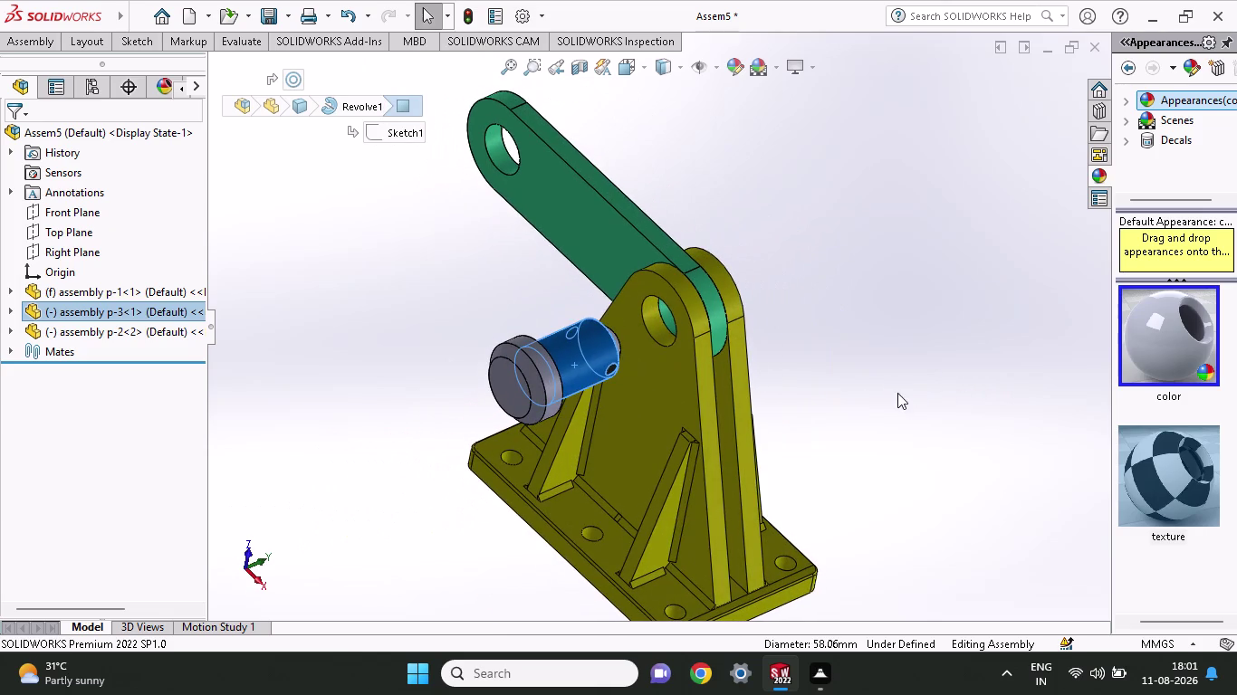
click(654, 334)
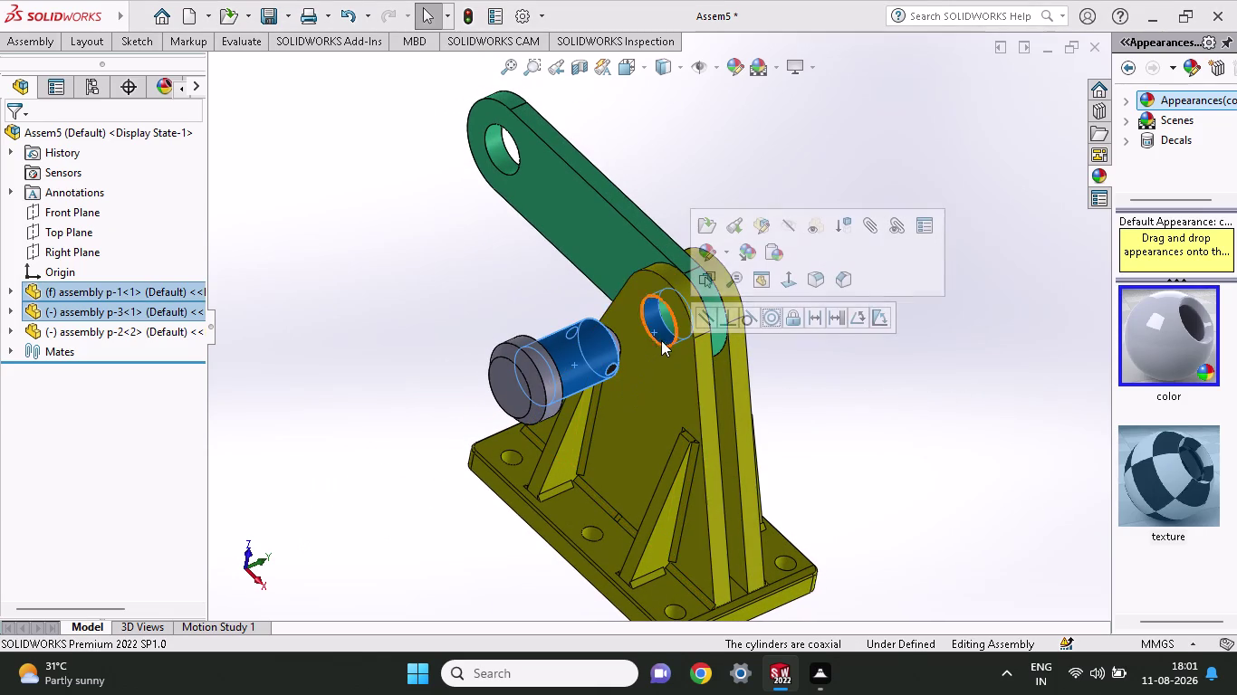
click(705, 319)
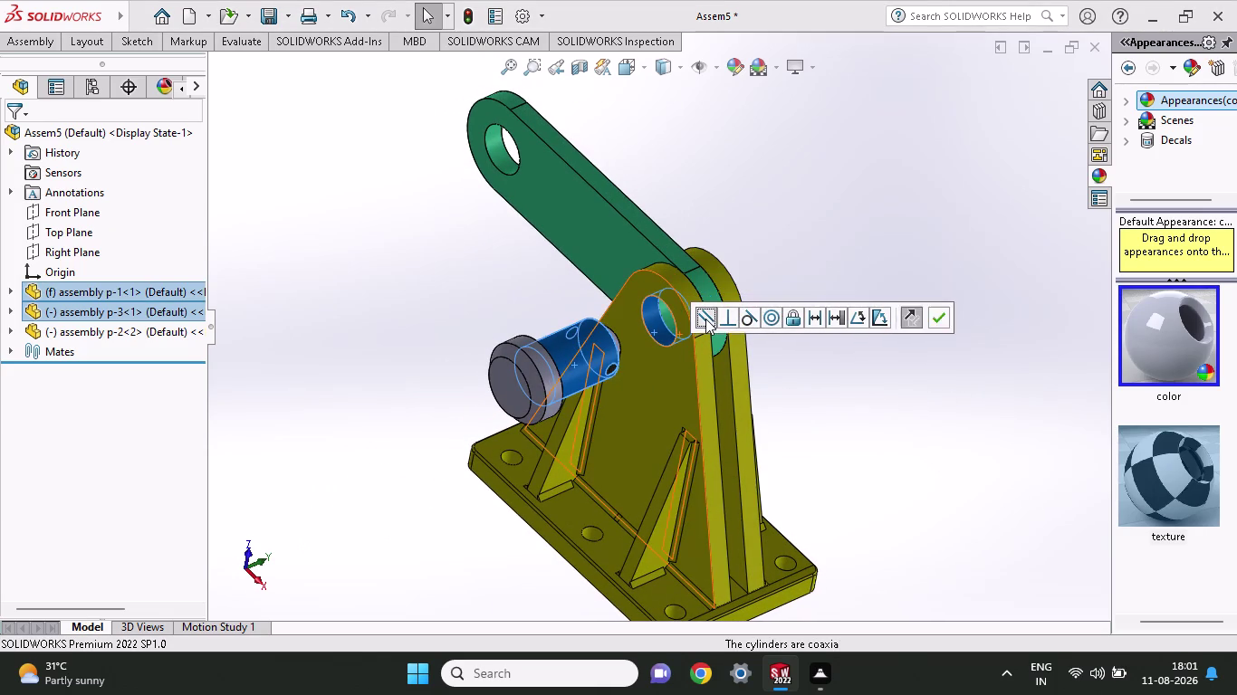
click(595, 358)
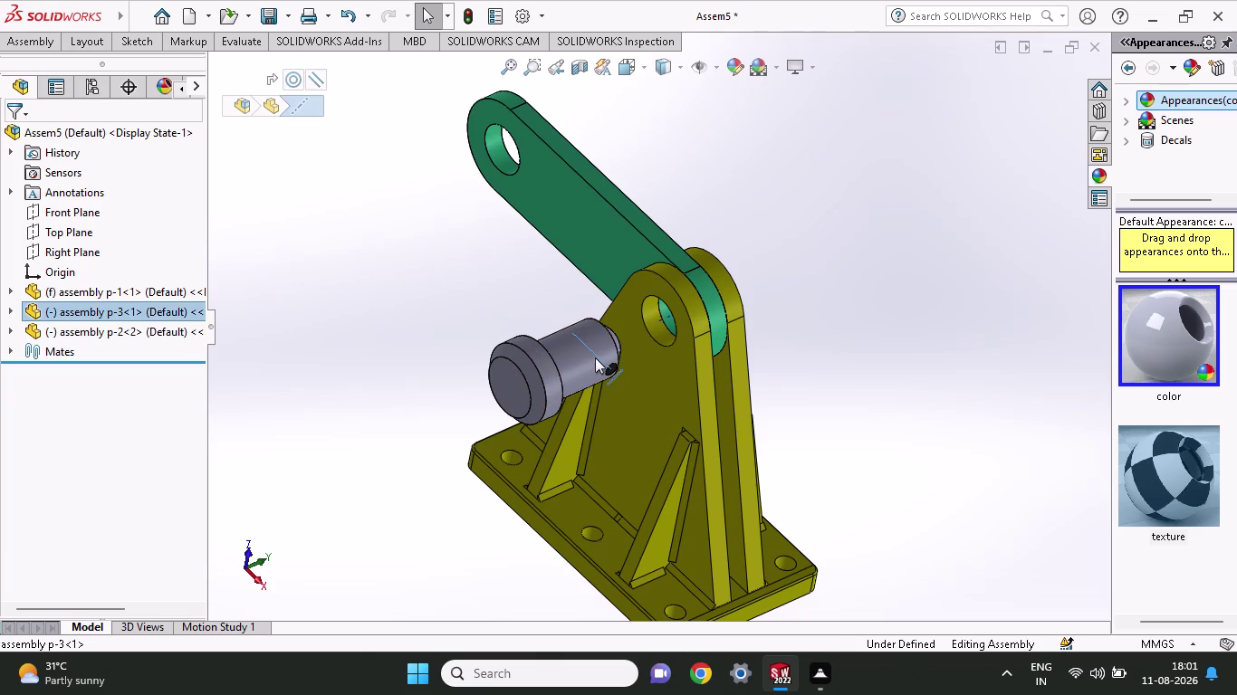
key(Escape)
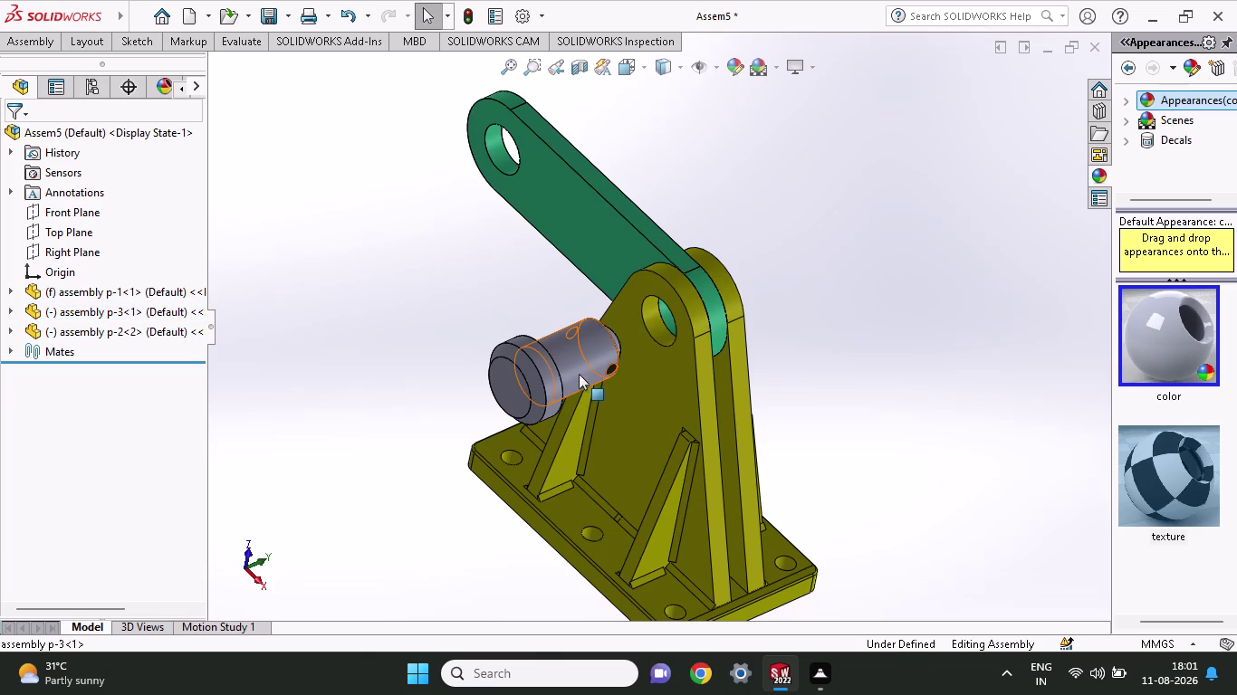
key(Escape)
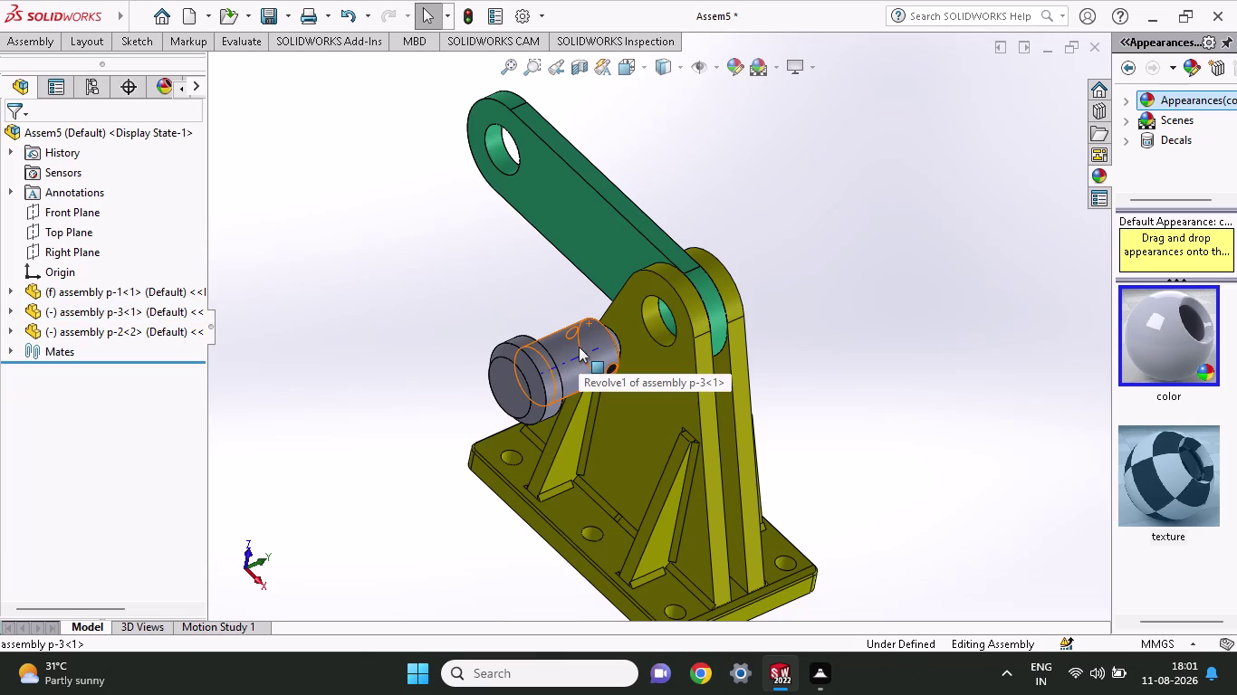
Mate the pin's cylindrical face concentric with the bracket hole, then orbit to view it from below.
click(578, 346)
click(653, 326)
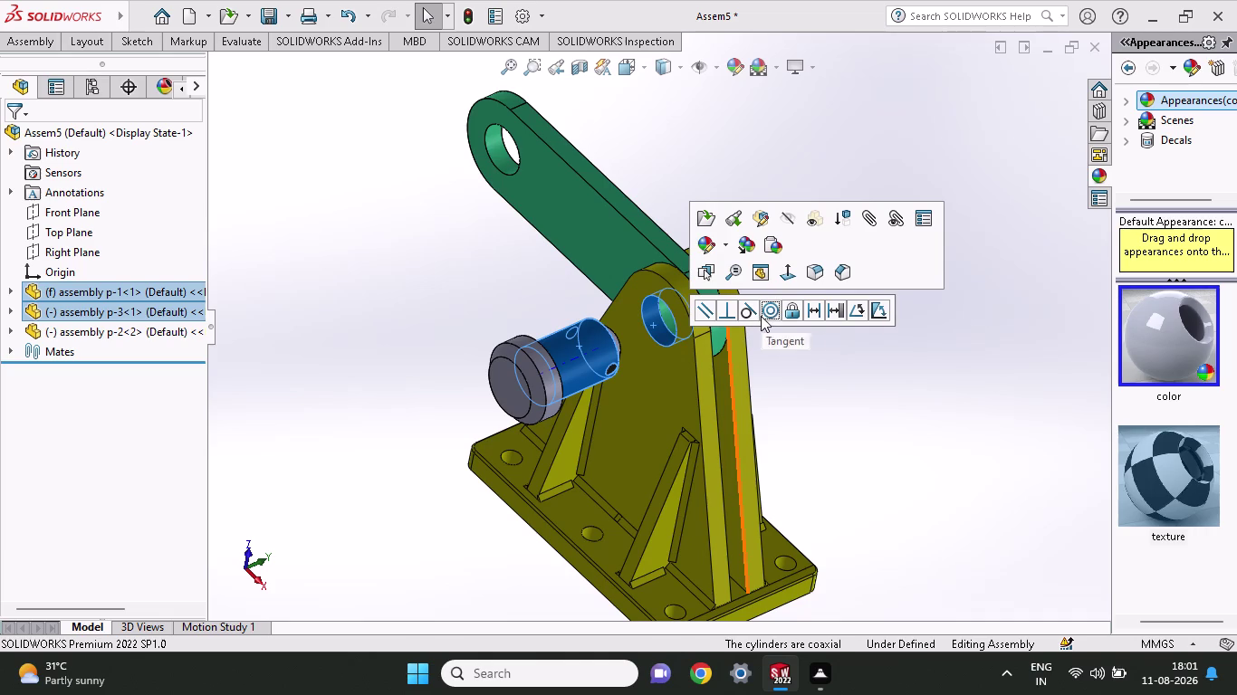
click(769, 307)
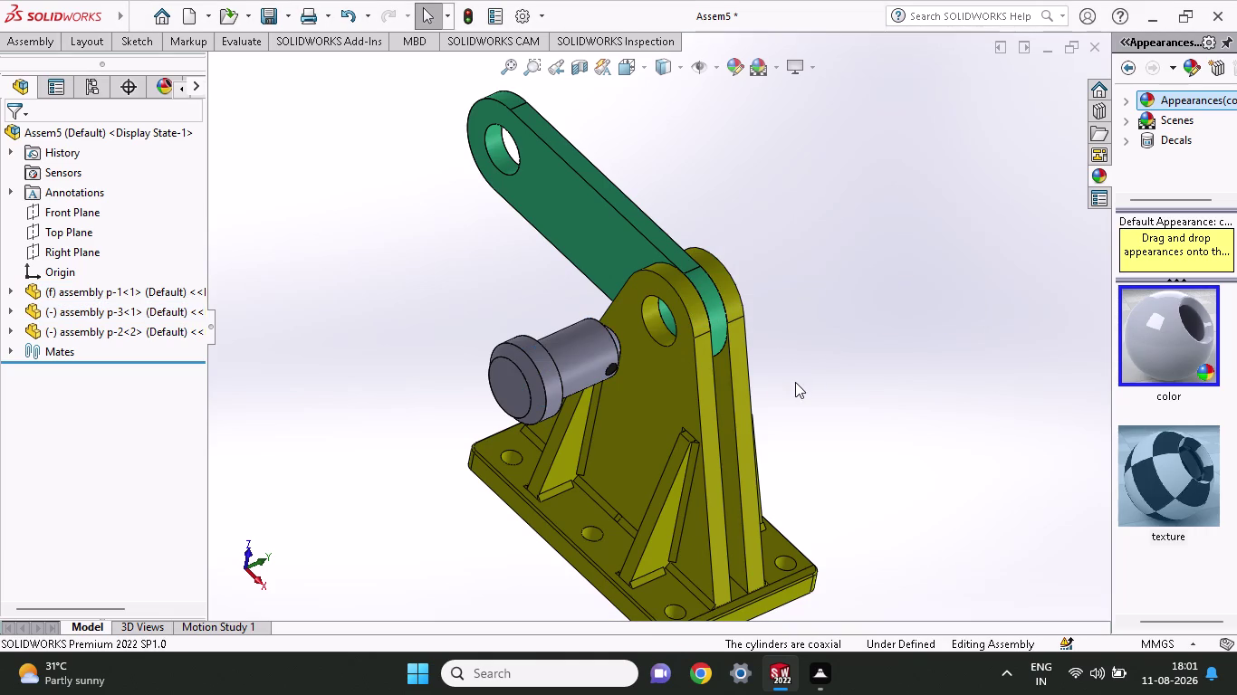
middle_drag(795, 382, 862, 464)
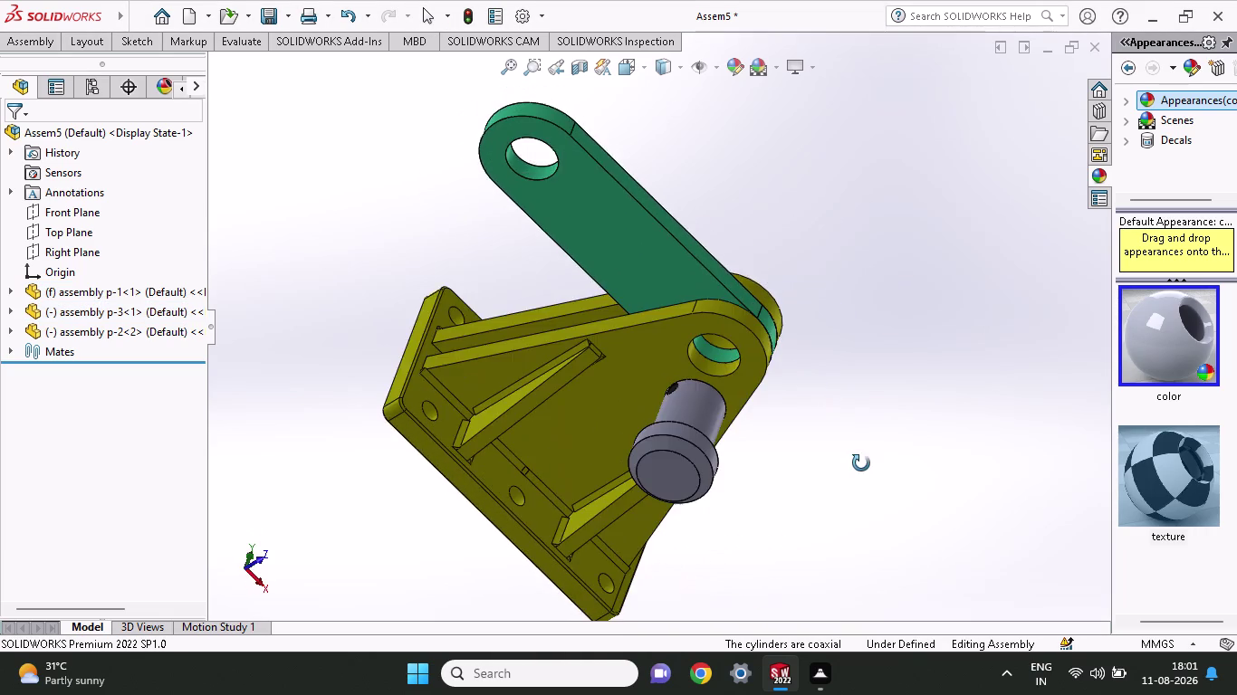
middle_drag(862, 464, 845, 369)
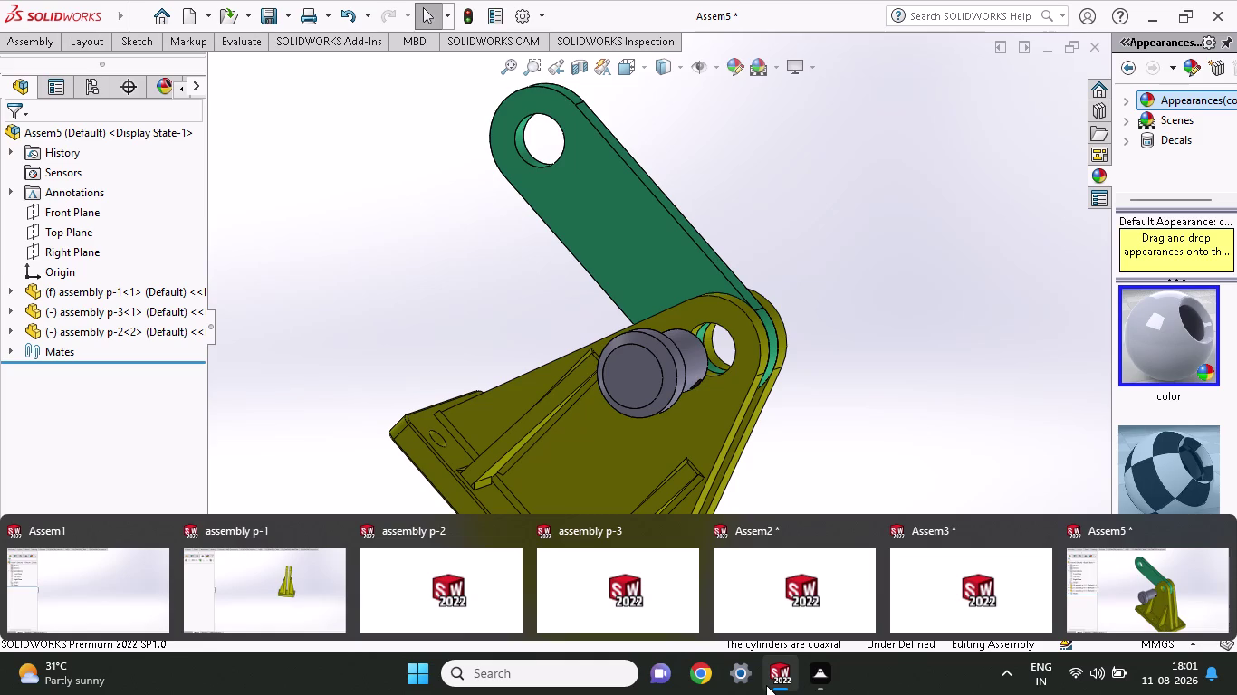
Bring the empty Assem3 assembly to the front from the taskbar document previews.
click(968, 585)
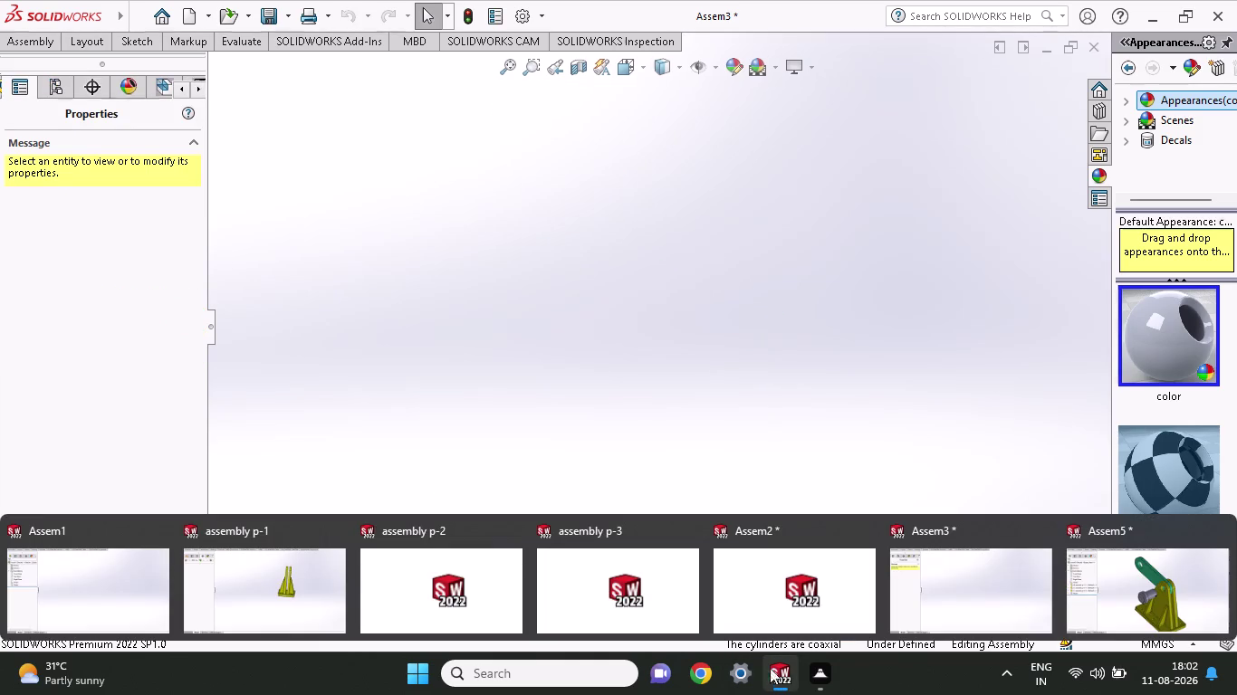
click(953, 580)
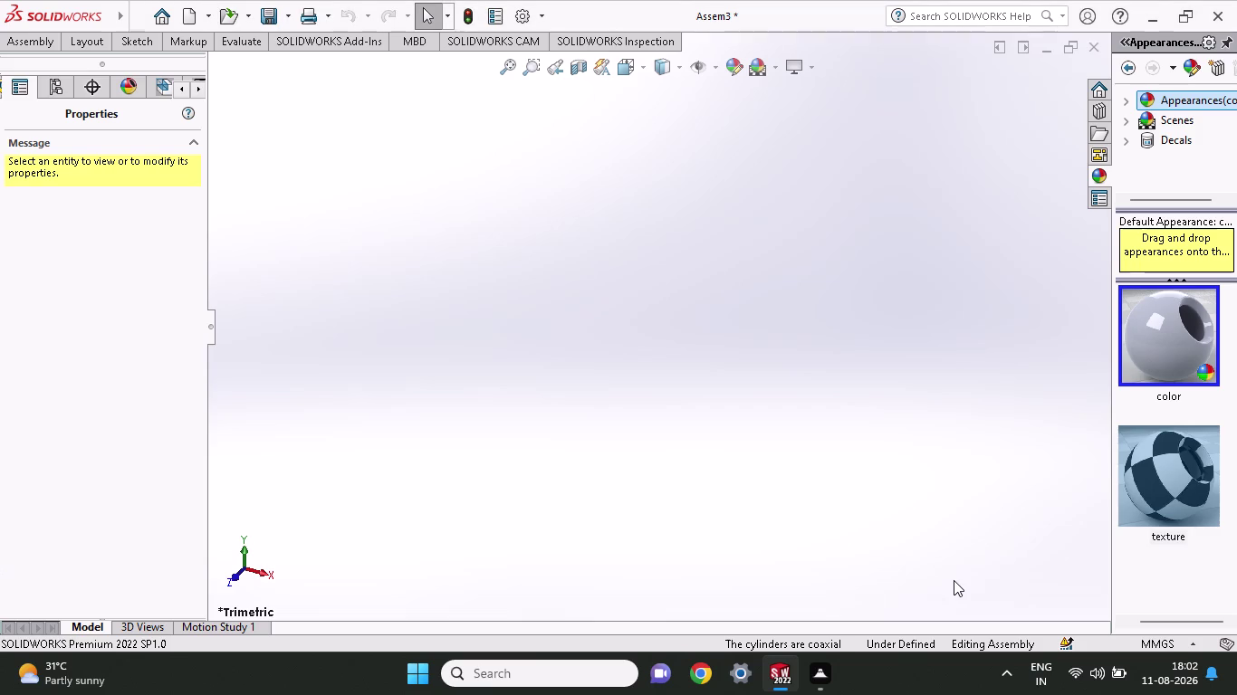